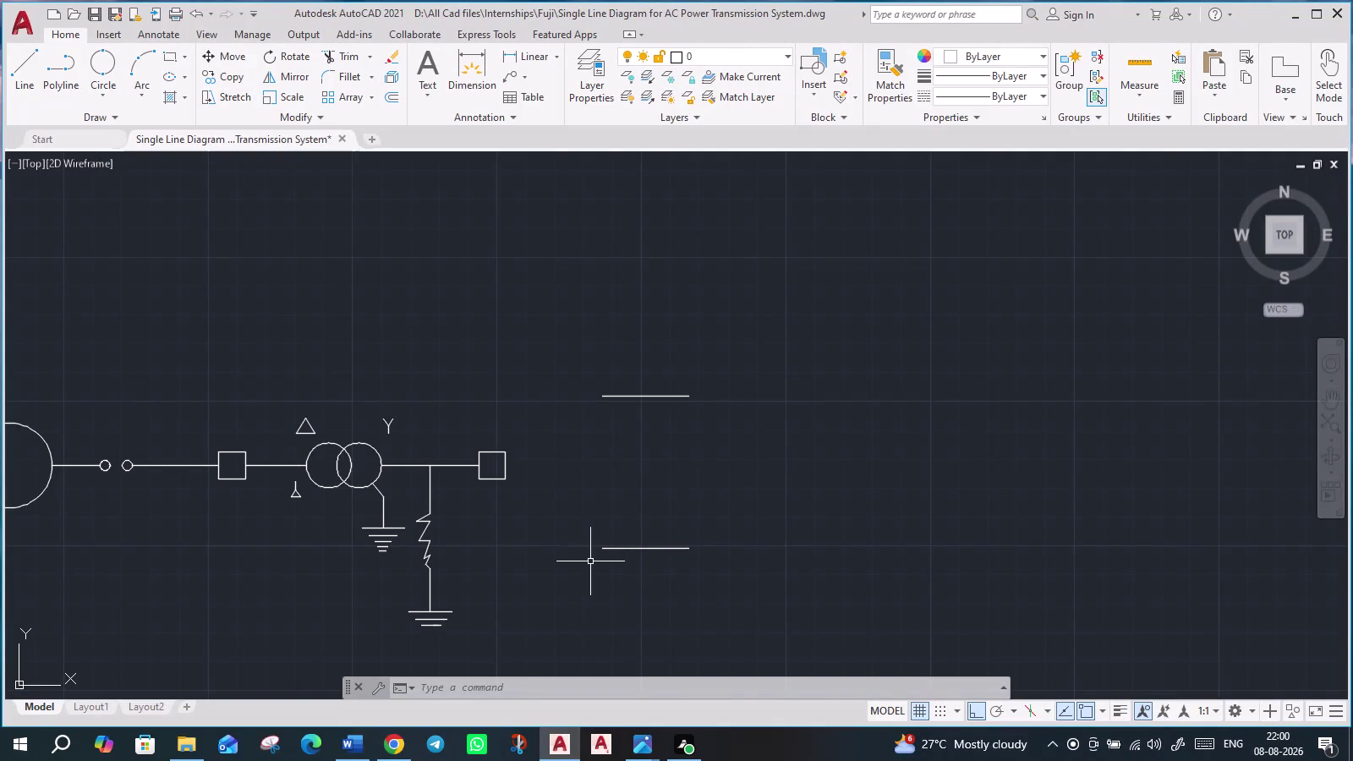
Draw a slanted left side from the bottom line's left end to the top line, with Ortho off.
key(l)
key(Return)
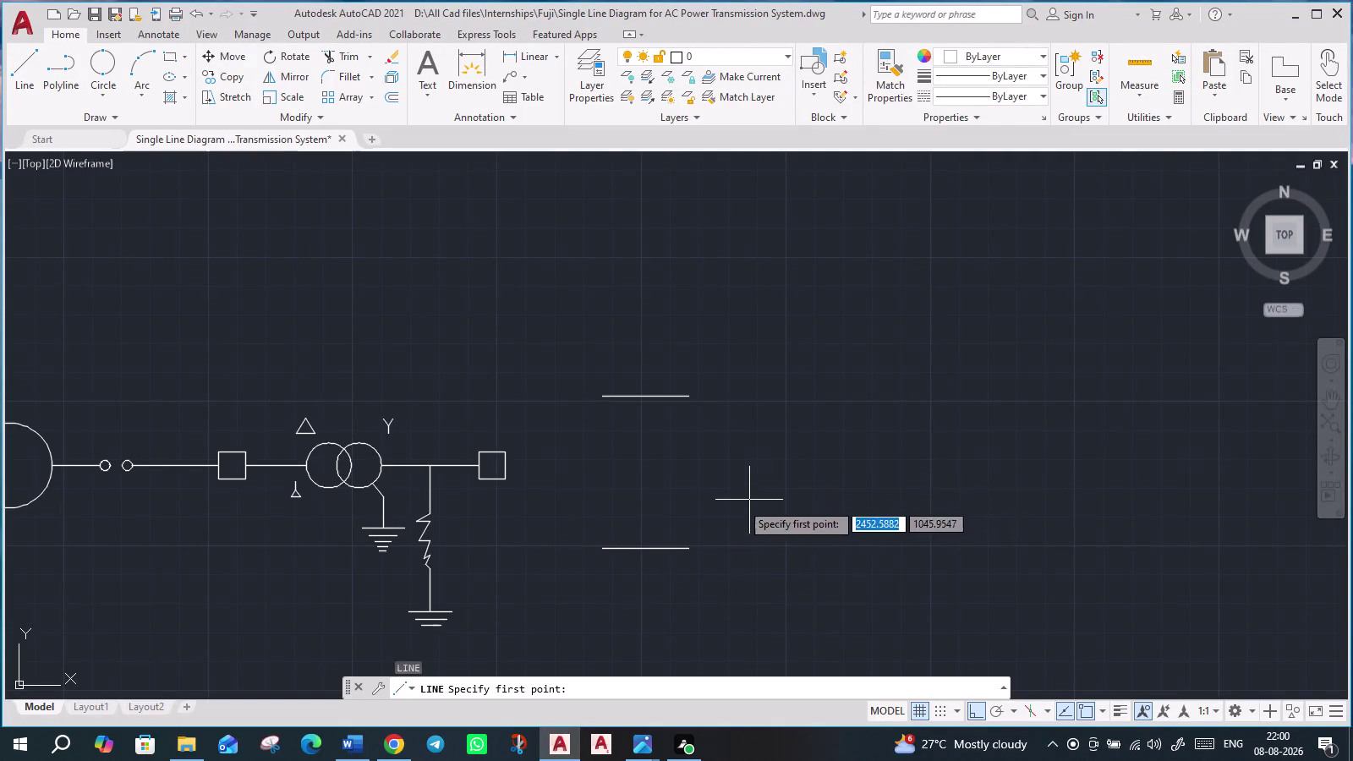
click(601, 544)
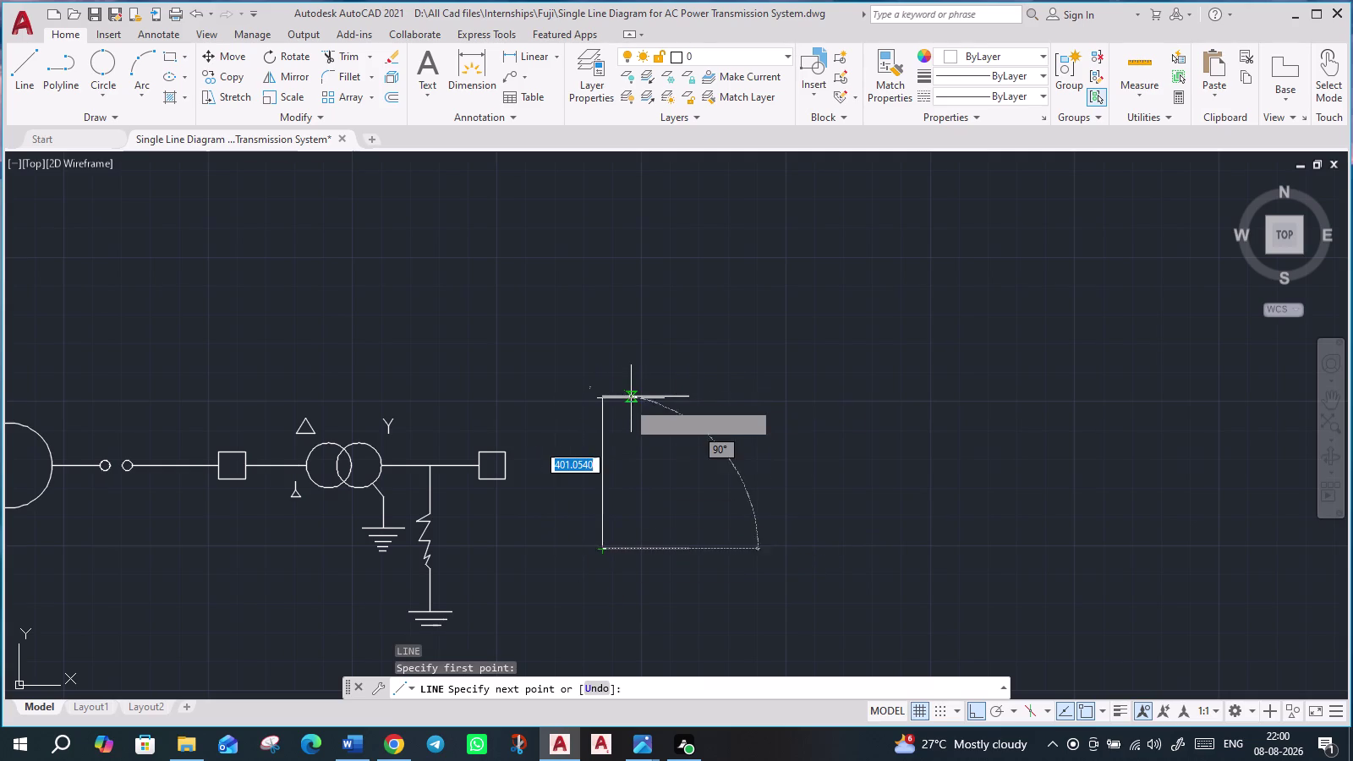
key(F8)
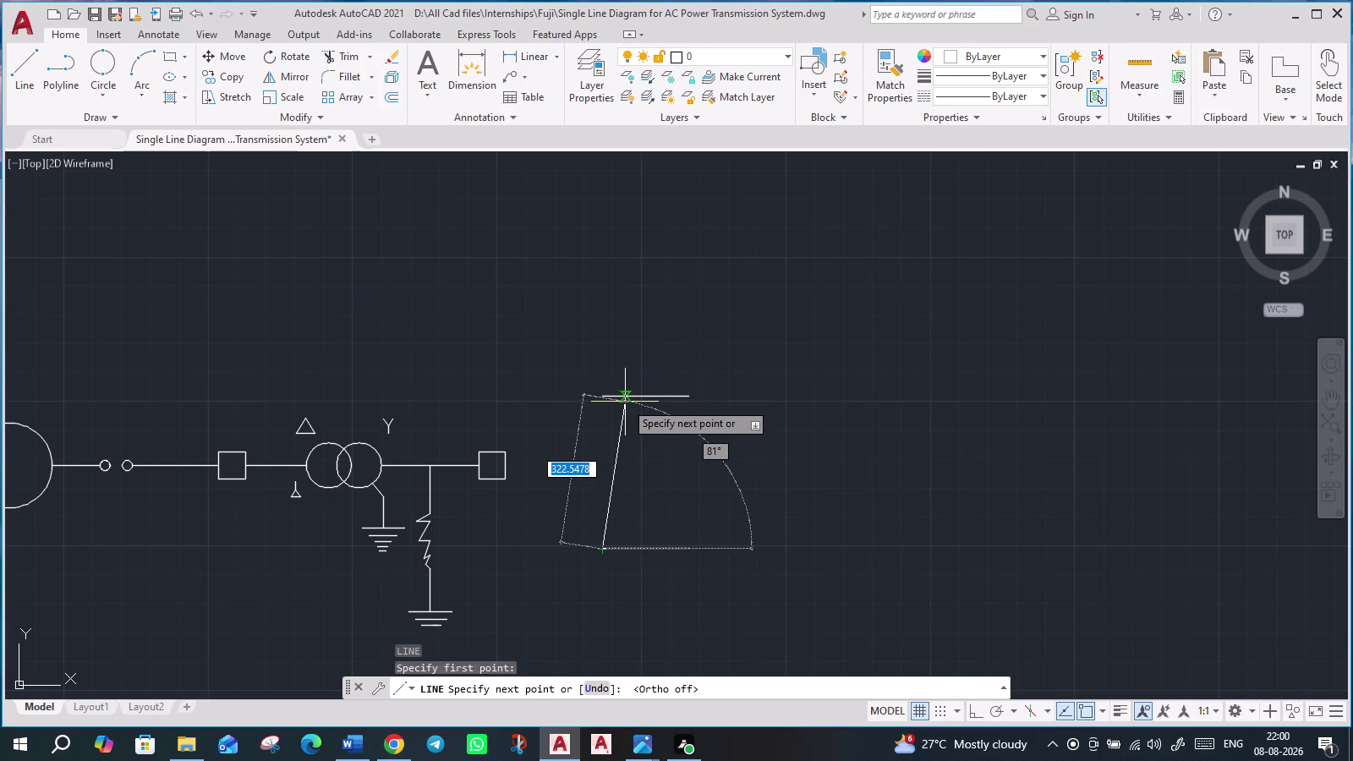
scroll(up, 3)
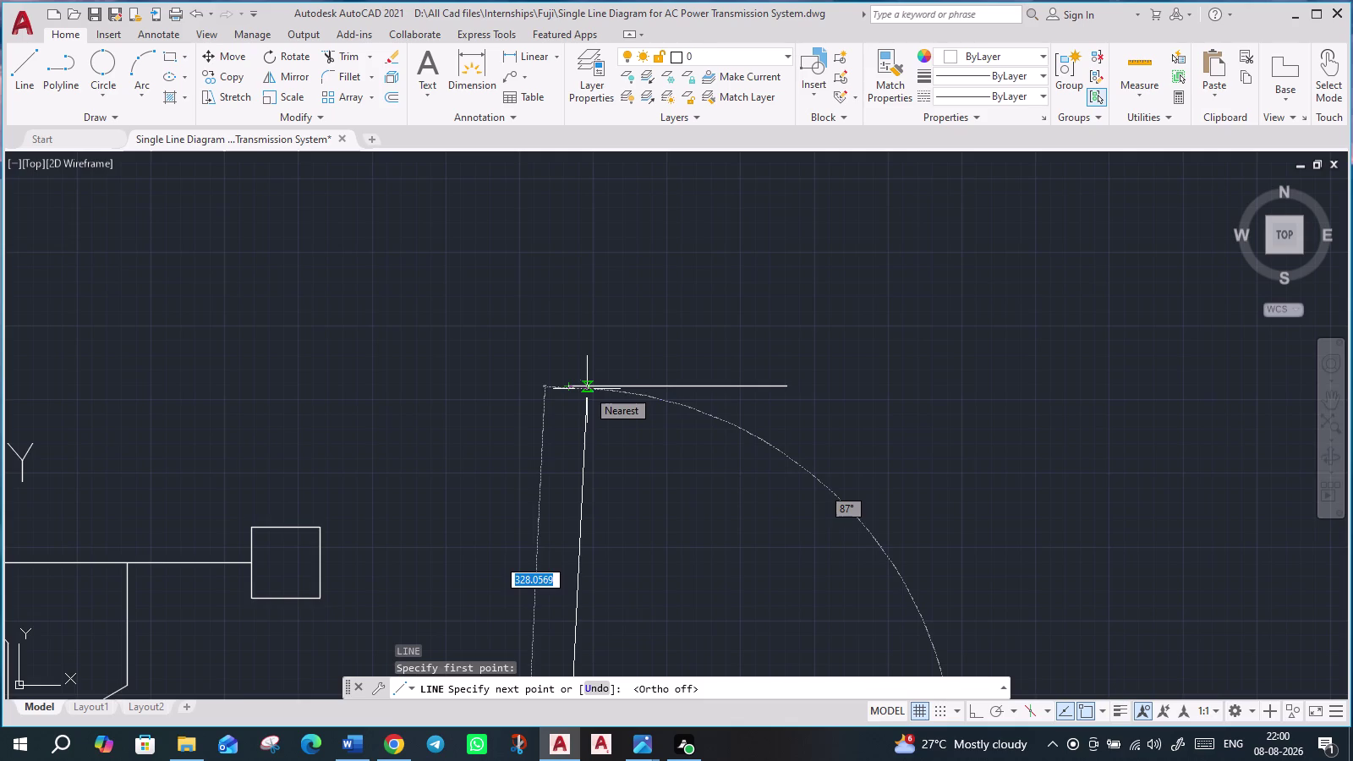
scroll(up, 3)
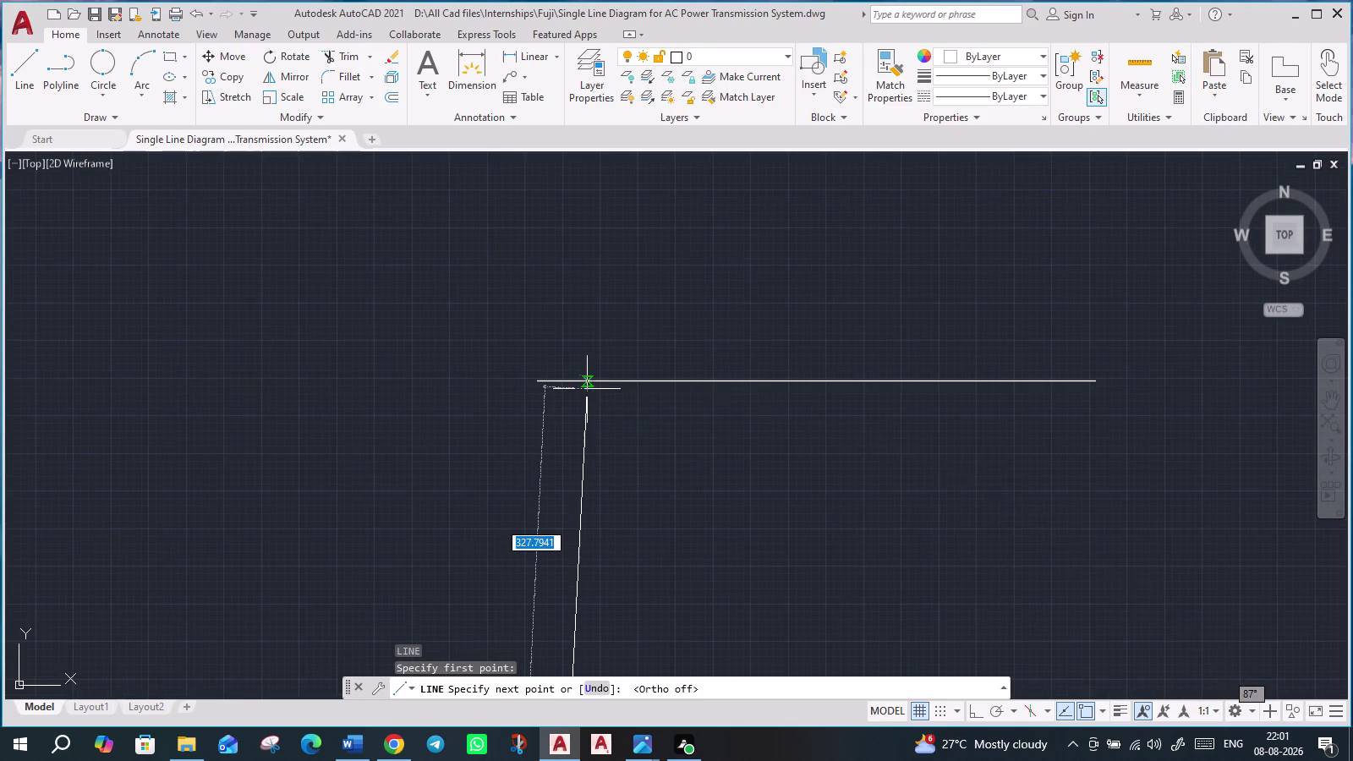
click(582, 377)
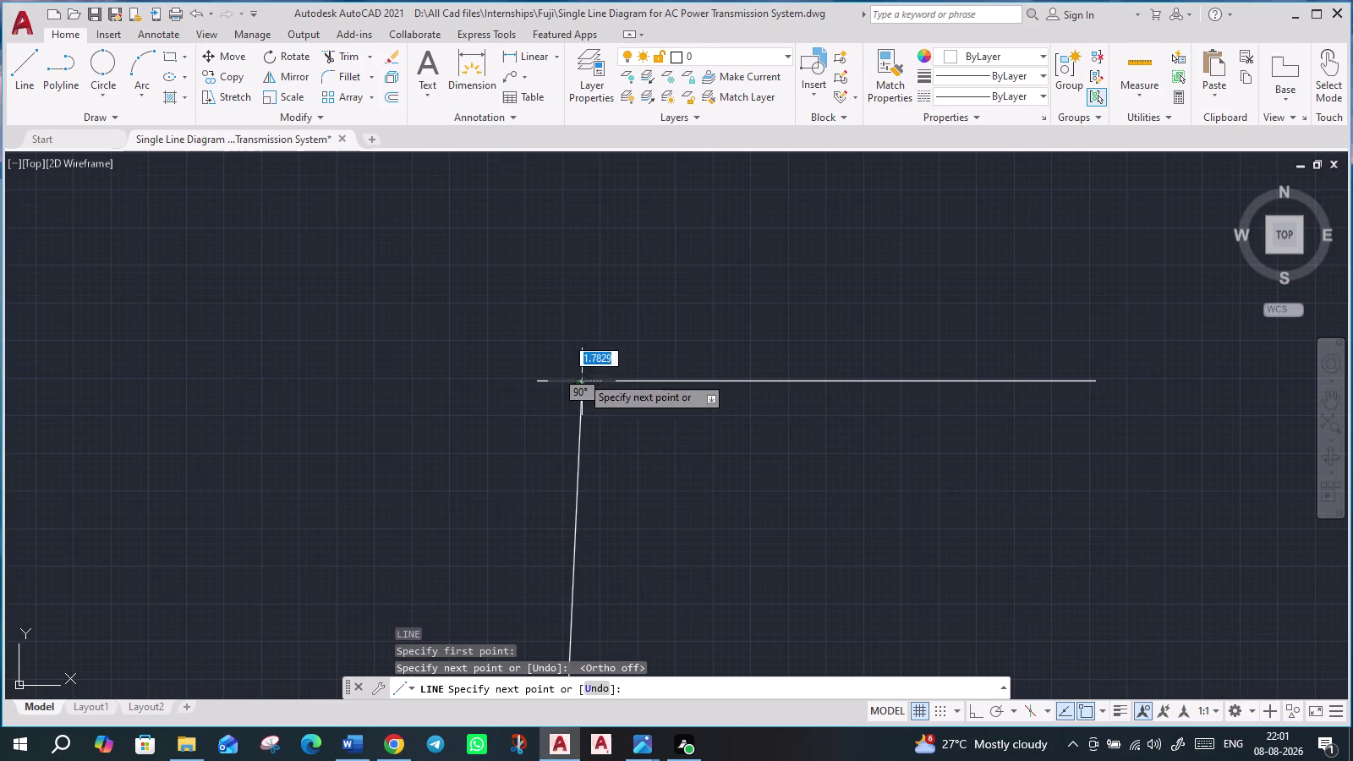
key(Escape)
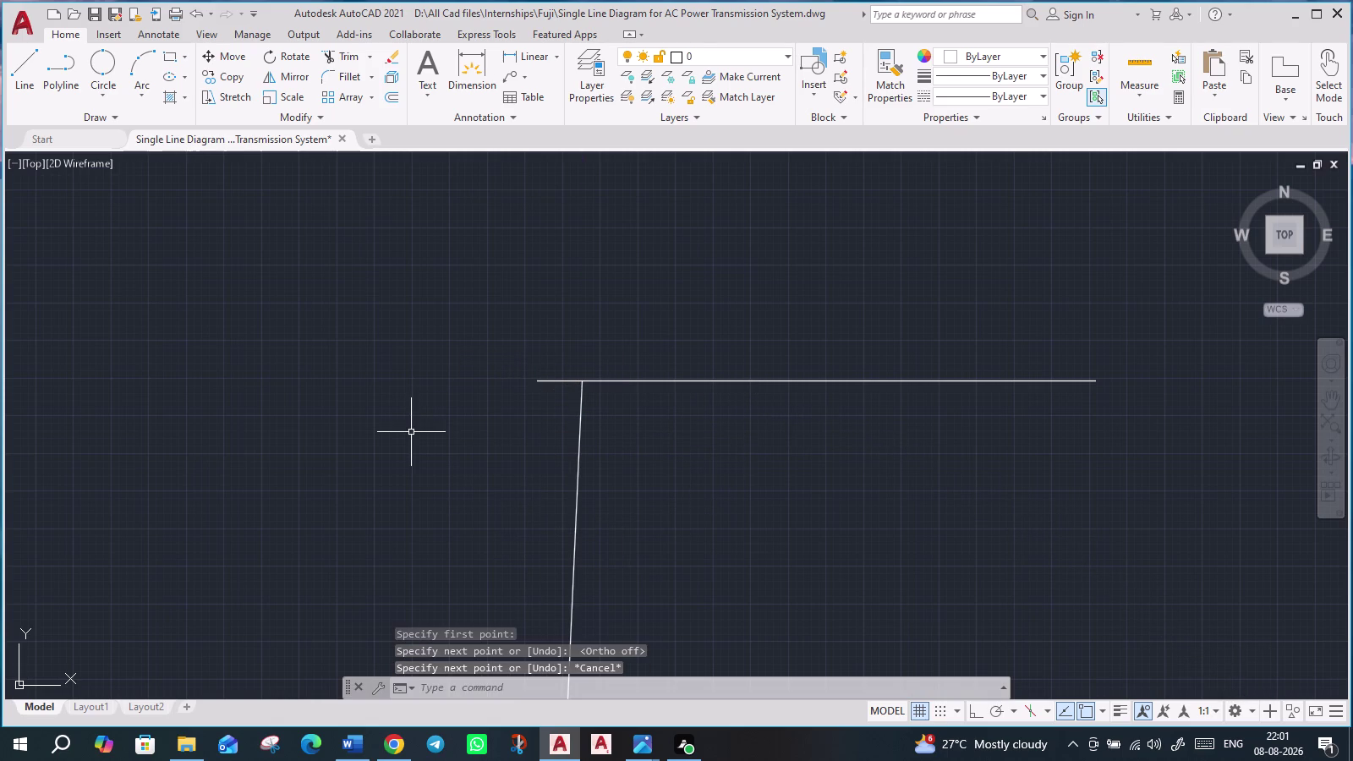
scroll(up, 3)
scroll(down, 3)
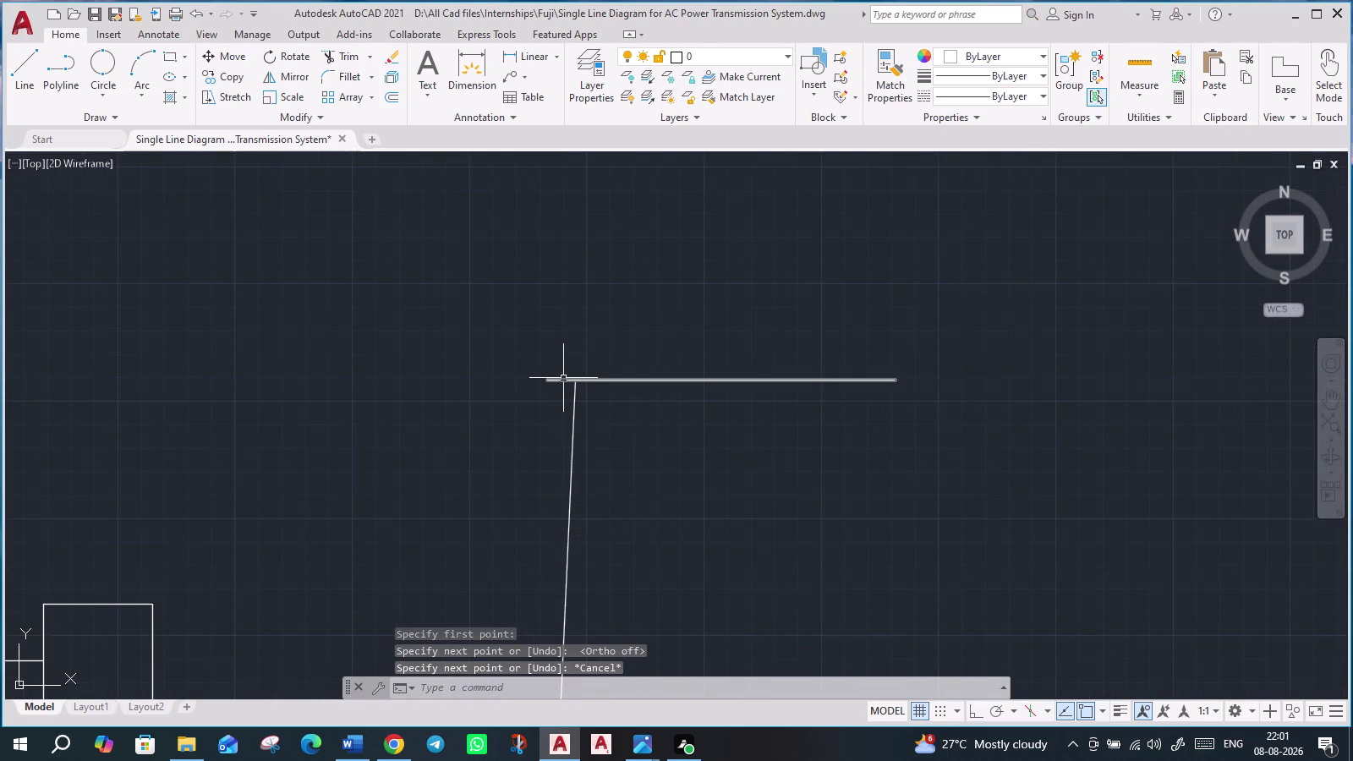
middle_drag(840, 510, 707, 351)
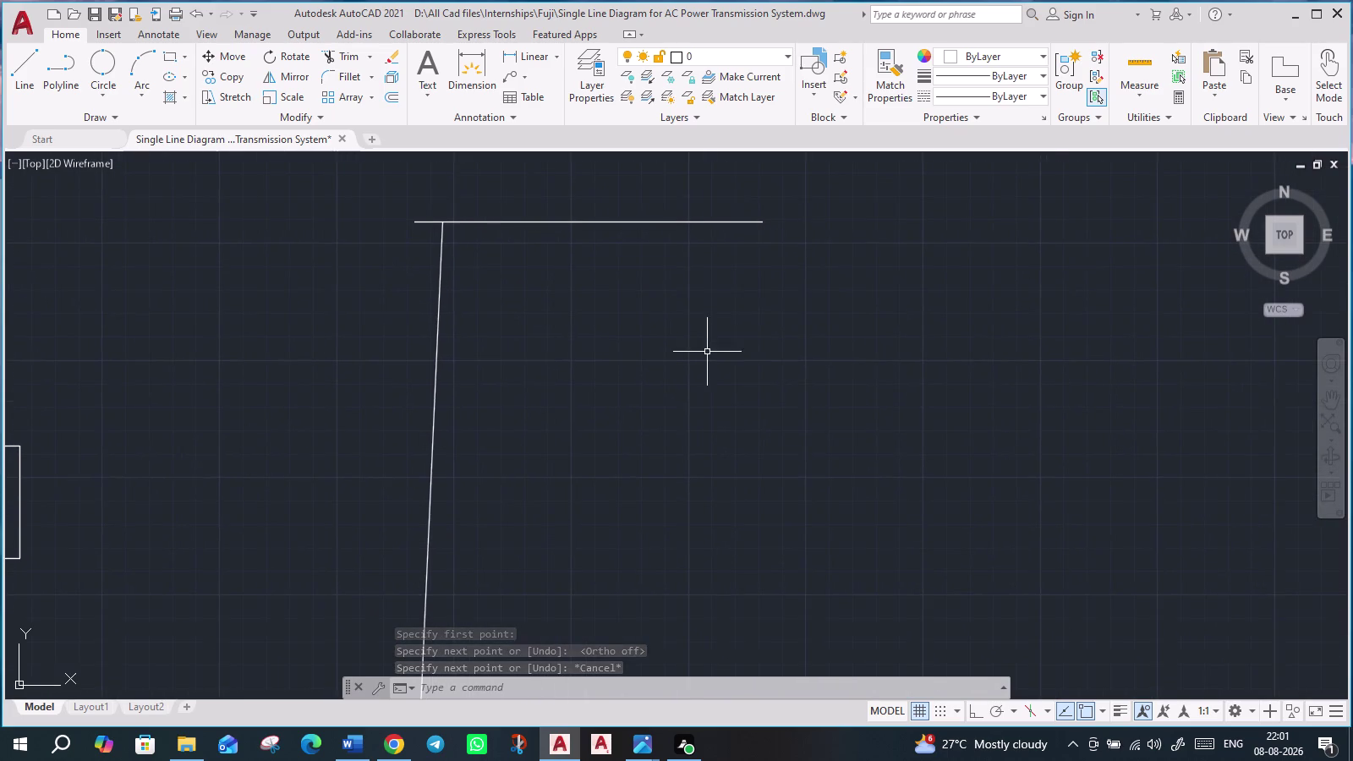
scroll(down, 3)
middle_drag(677, 461, 677, 435)
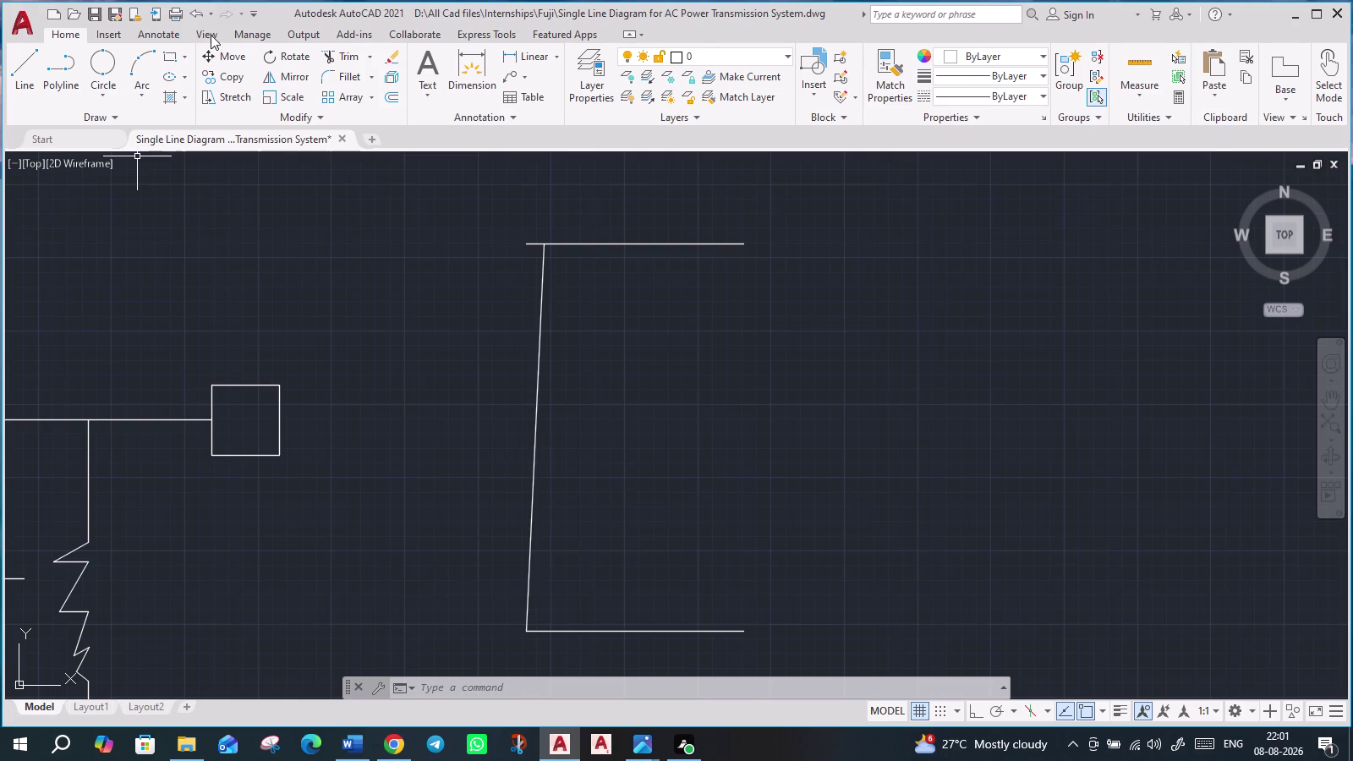
click(283, 75)
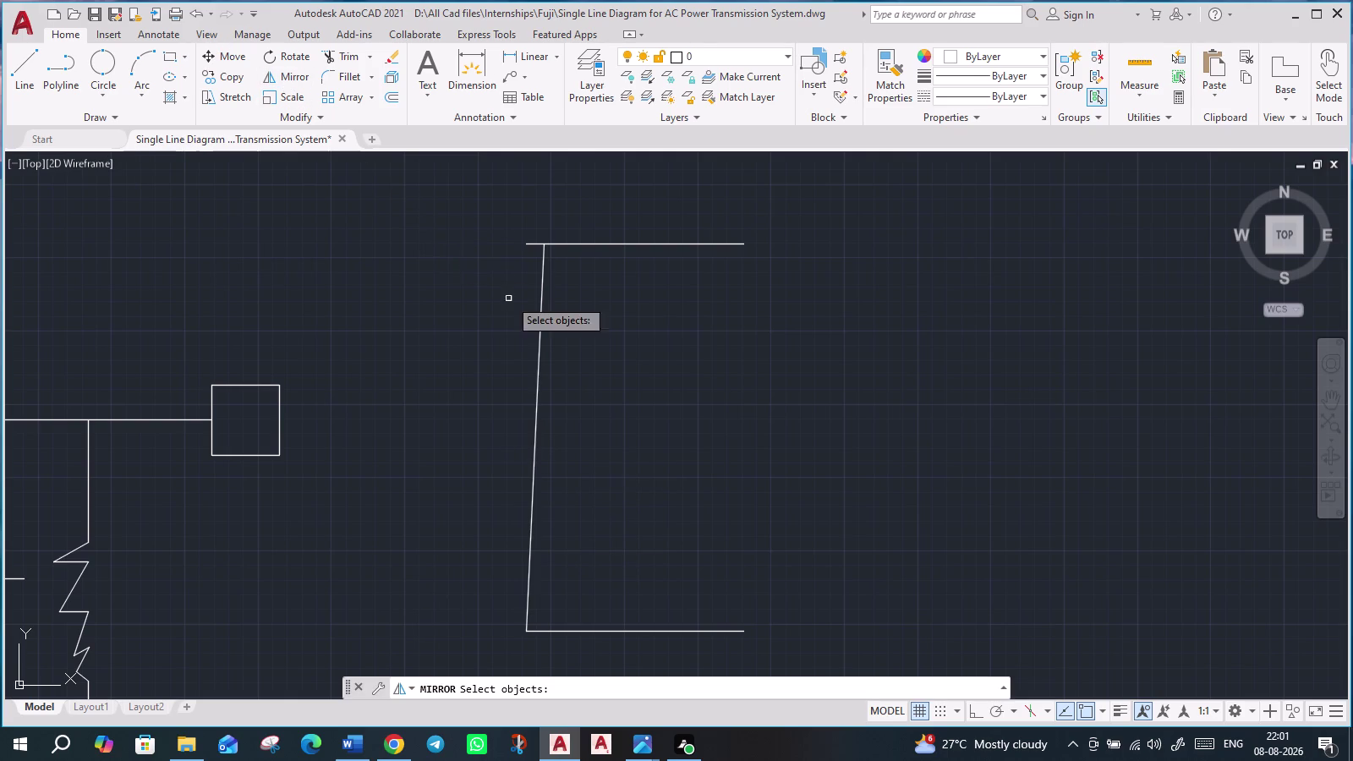
click(539, 326)
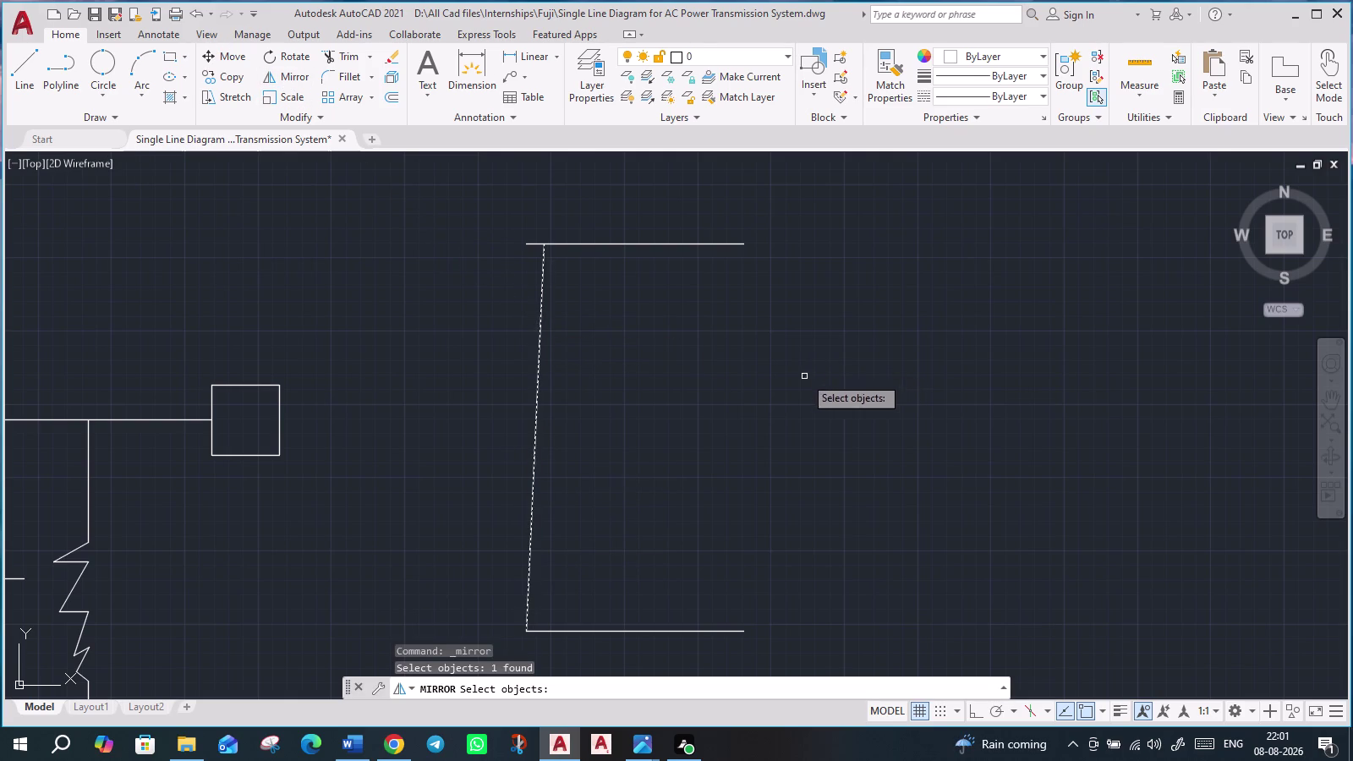
key(Return)
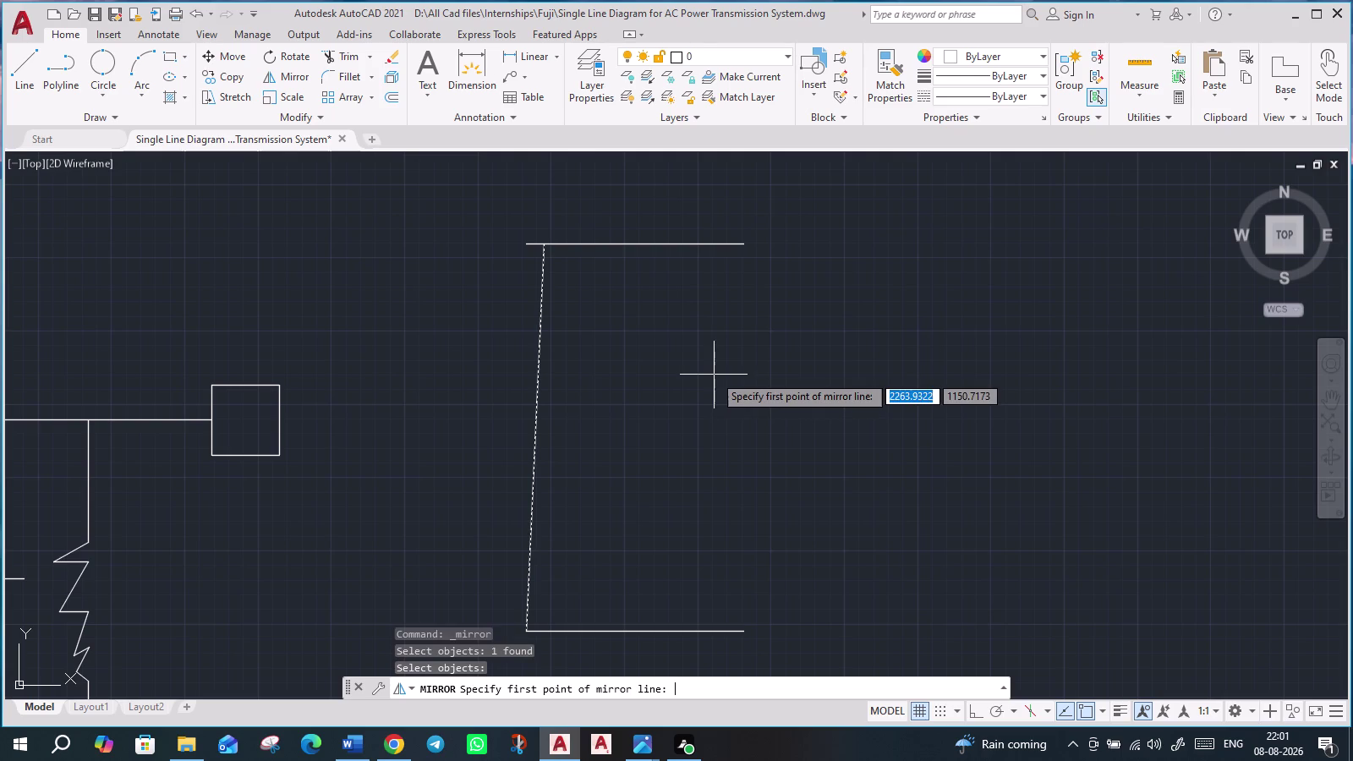
click(720, 246)
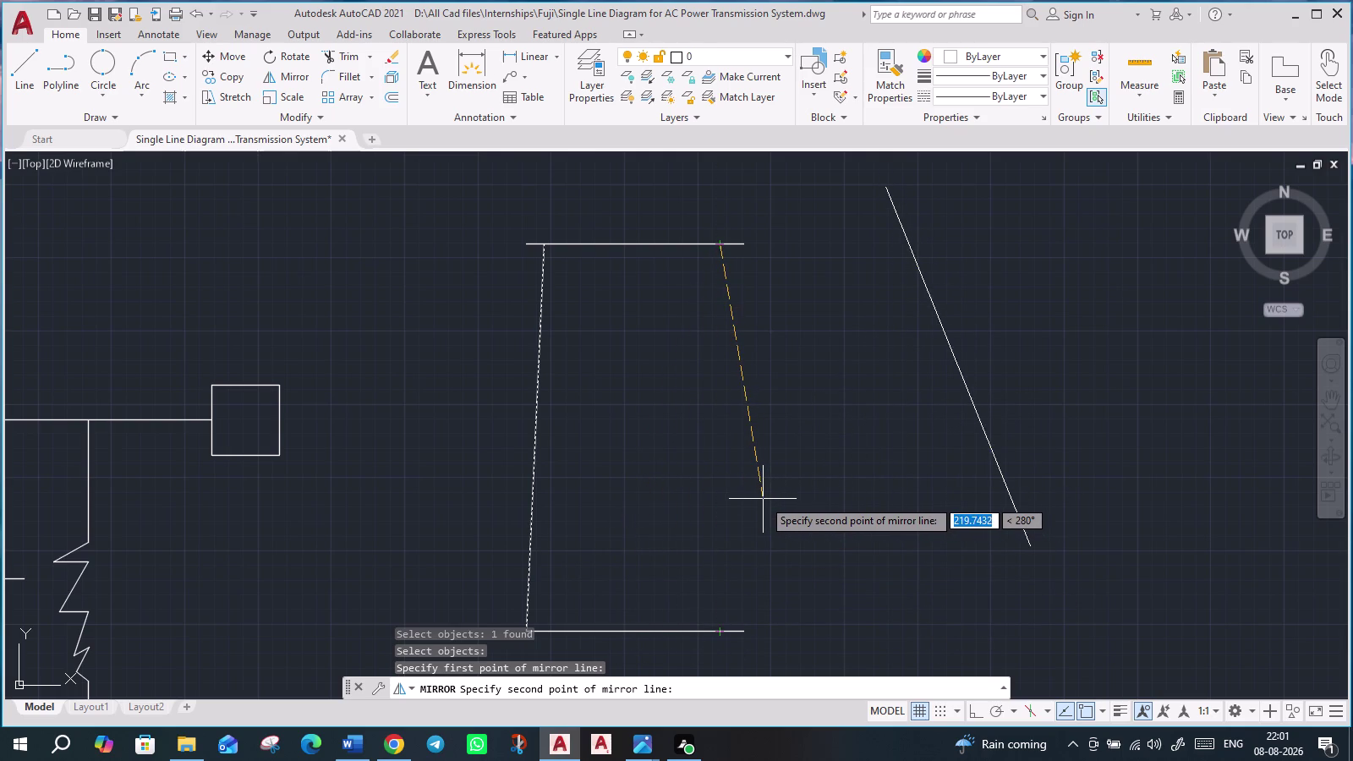
key(Escape)
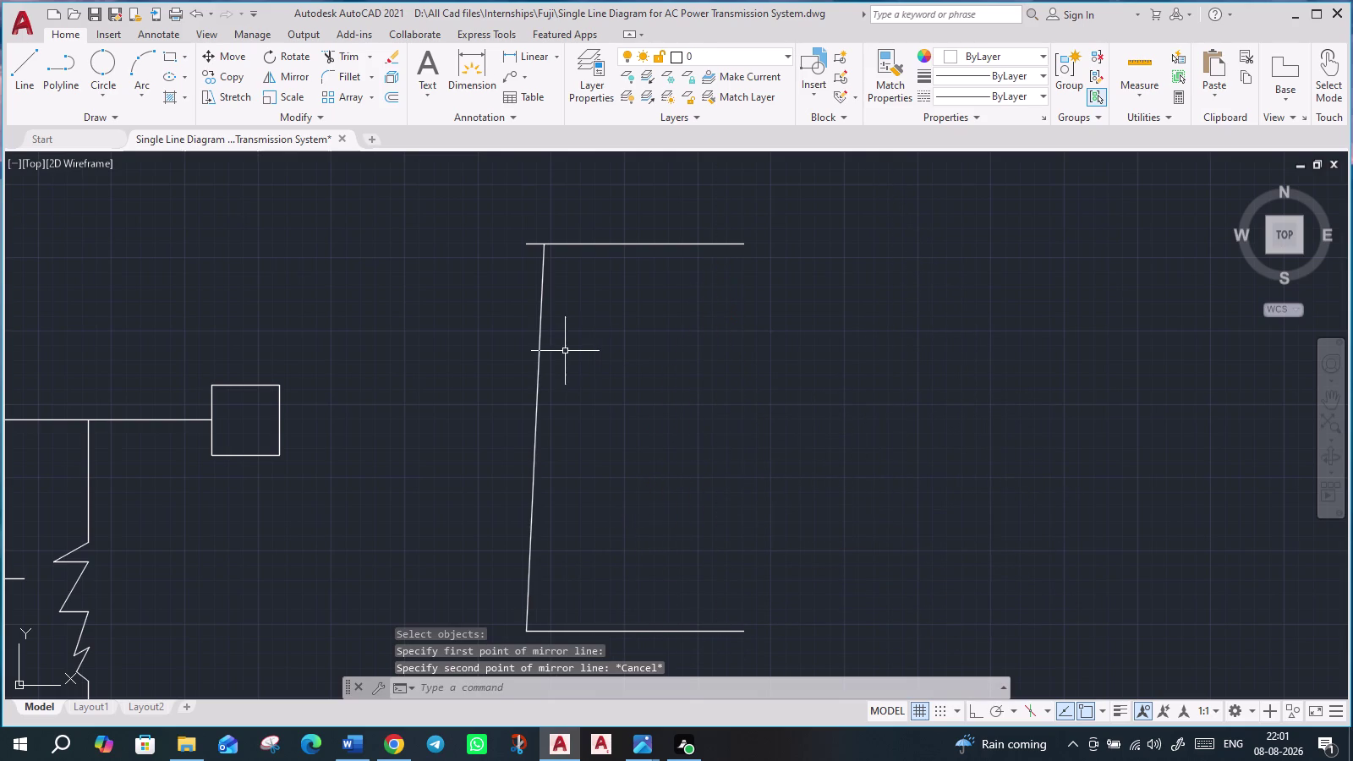
click(538, 355)
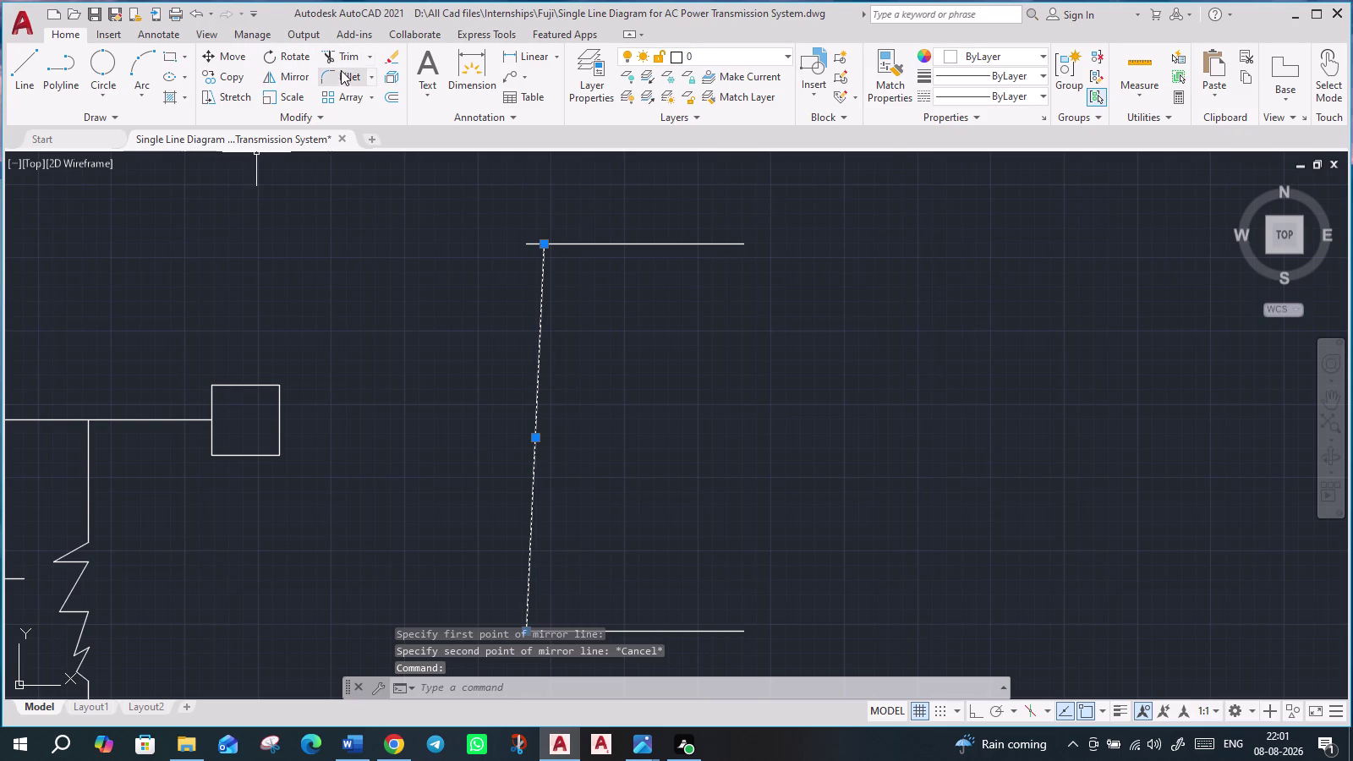
click(283, 80)
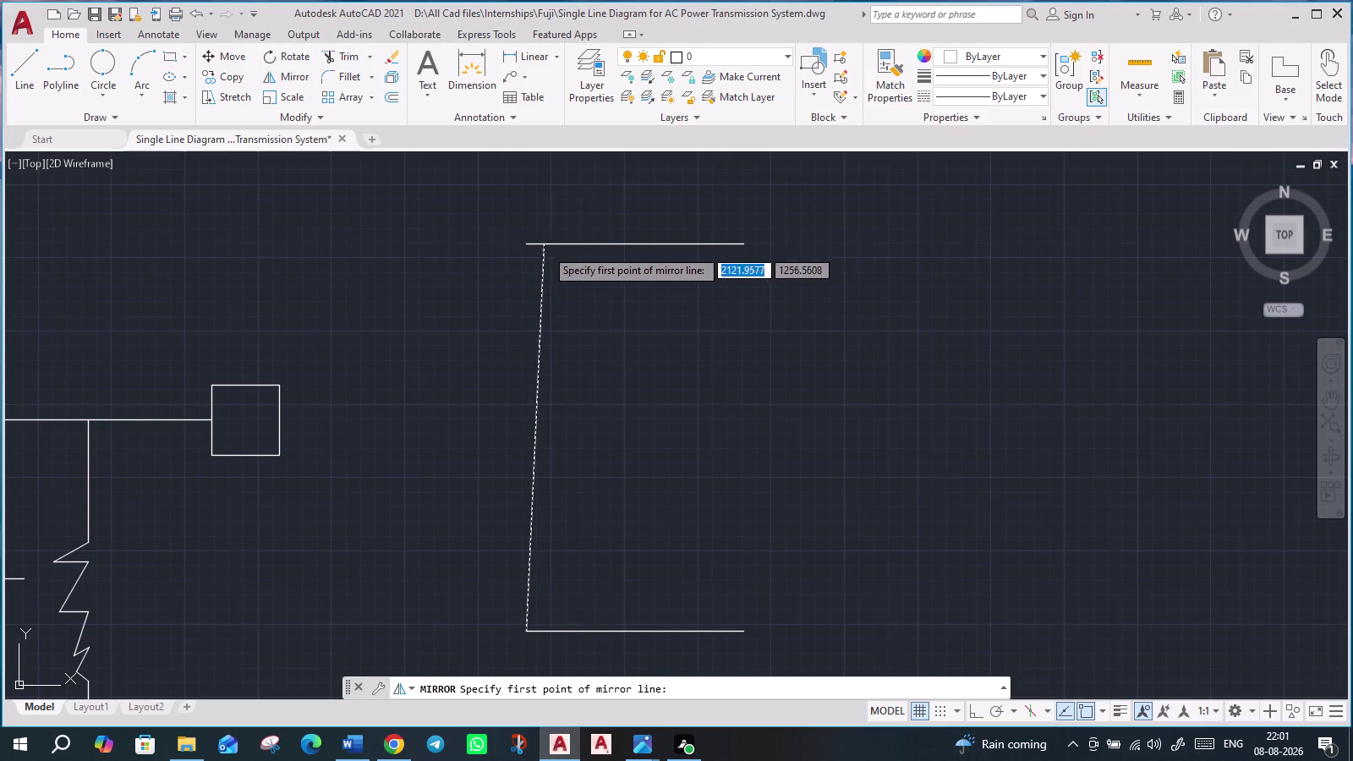
click(543, 246)
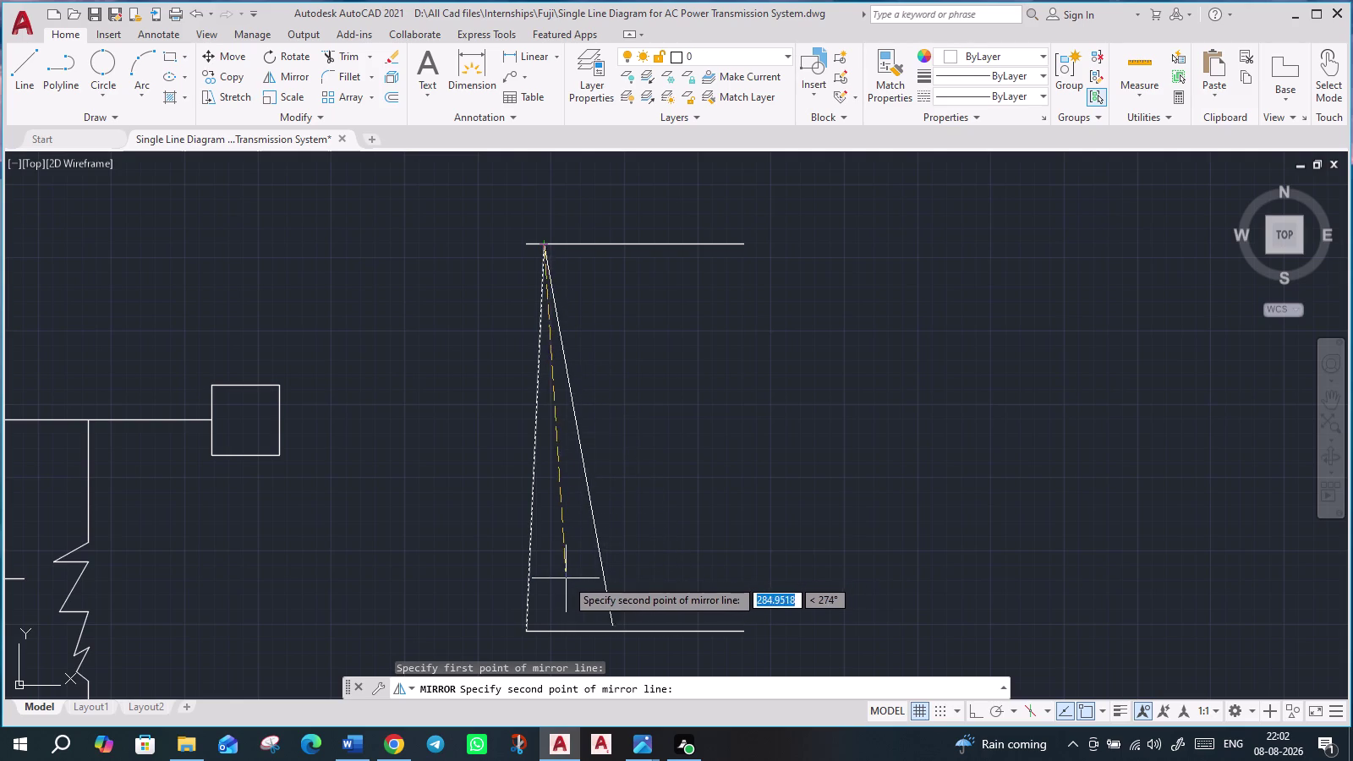
key(Escape)
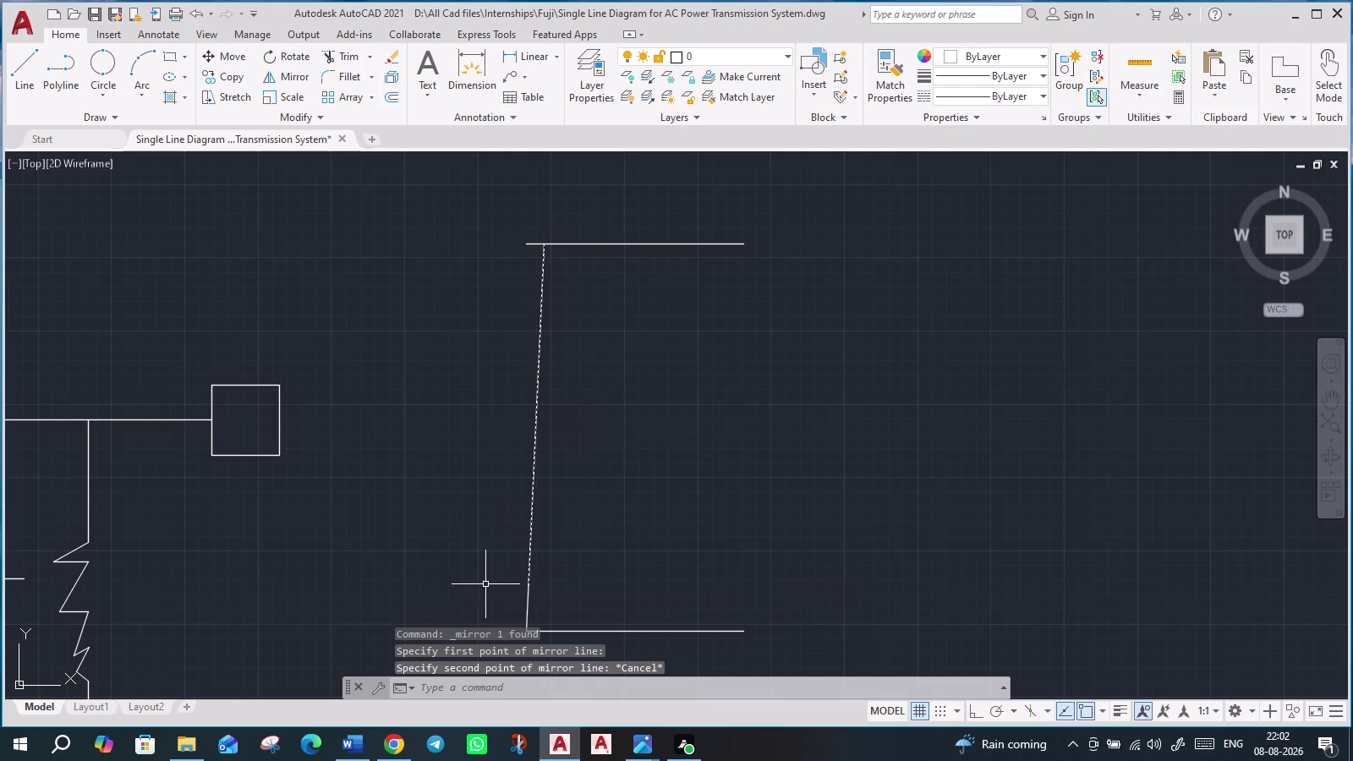
key(l)
key(Return)
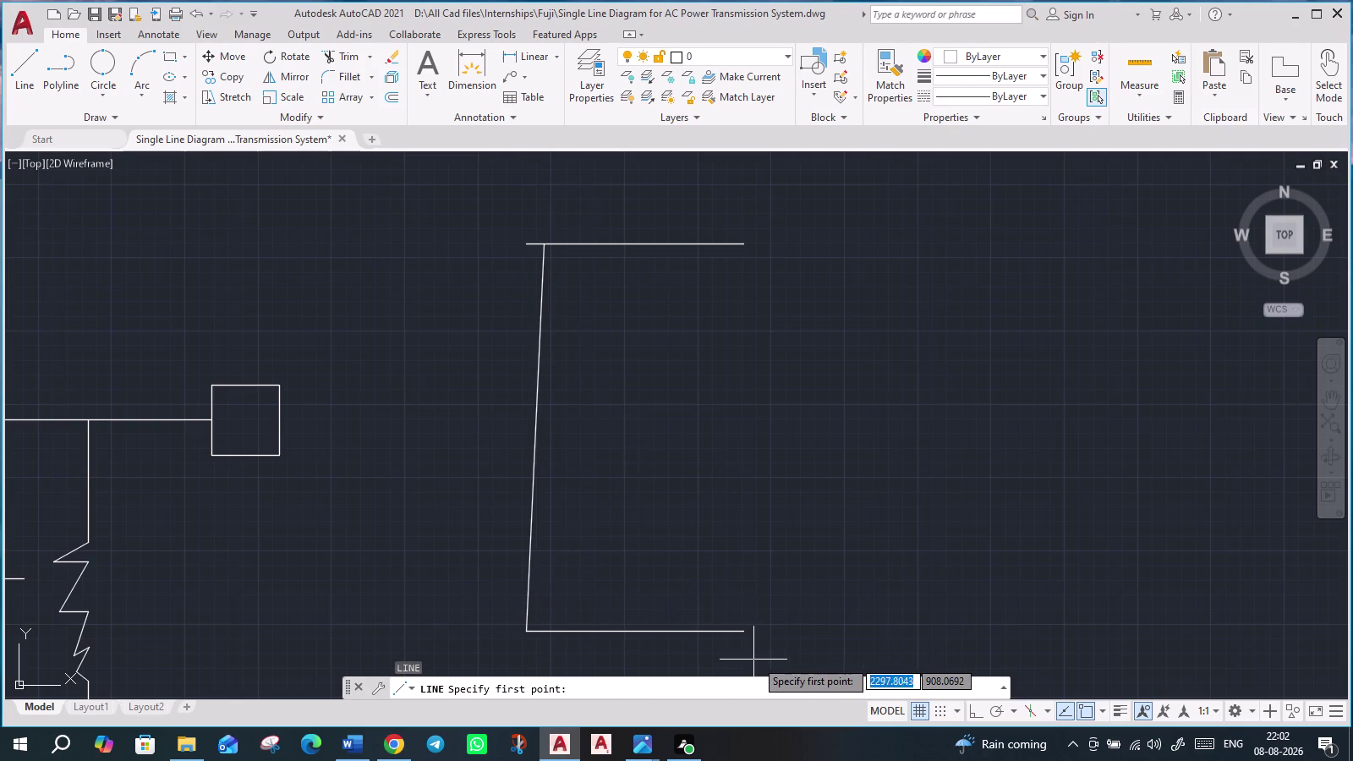
Draw a slanted line from the bottom line's right end up to the top line.
click(742, 633)
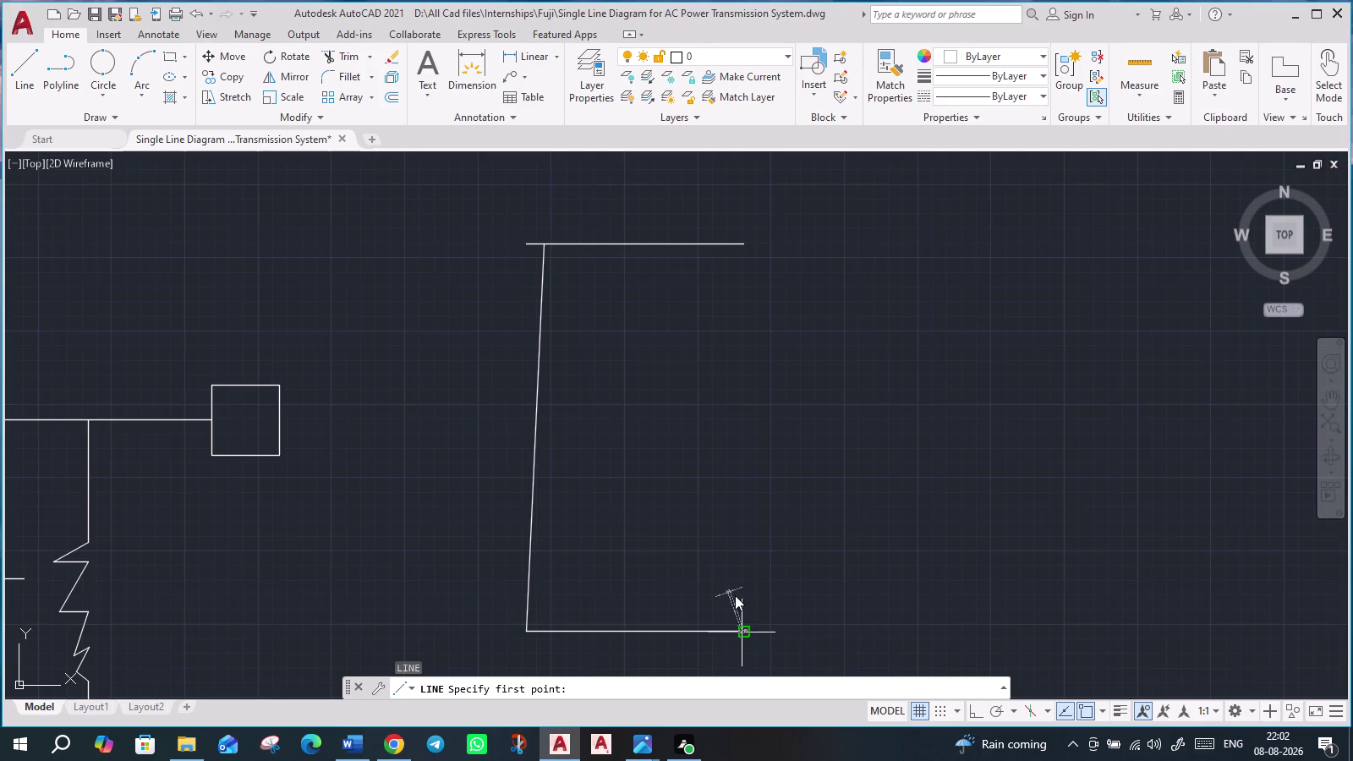
right_drag(699, 406, 687, 416)
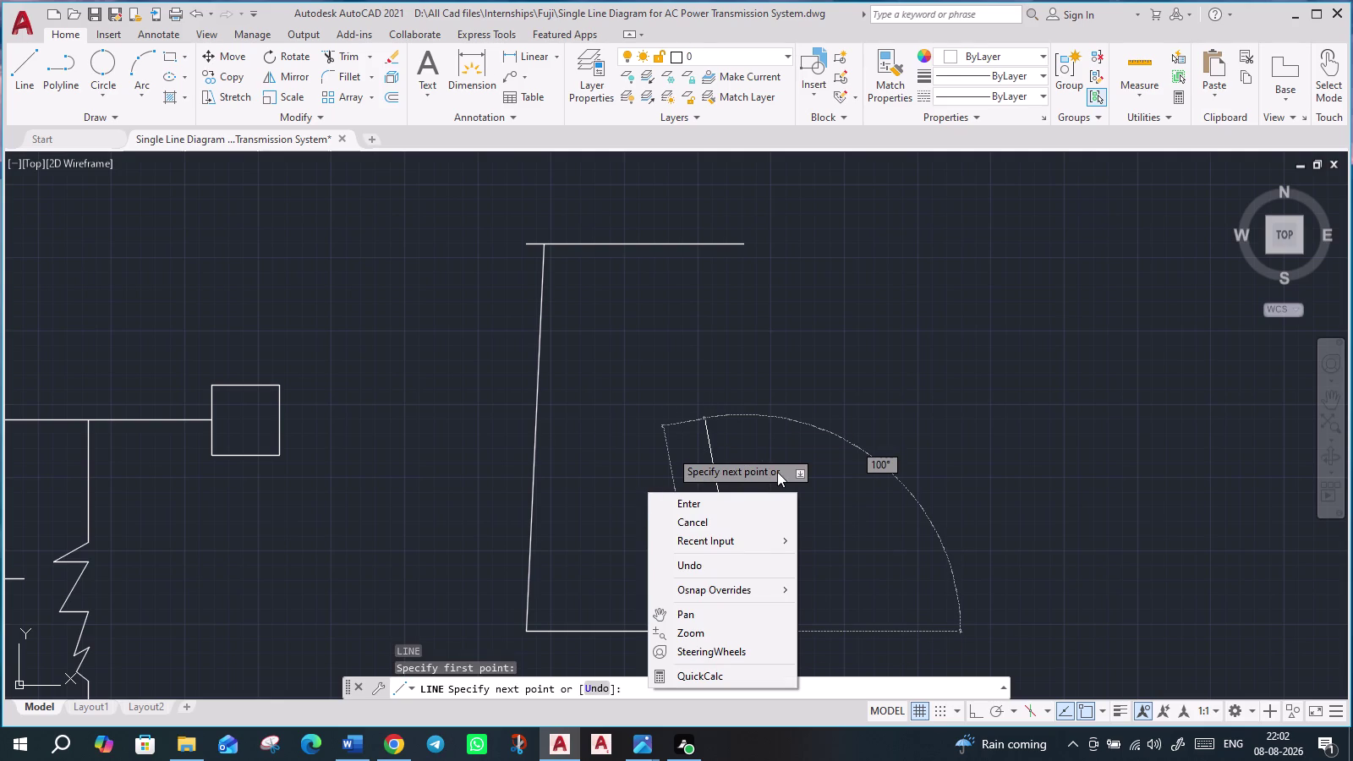
key(Escape)
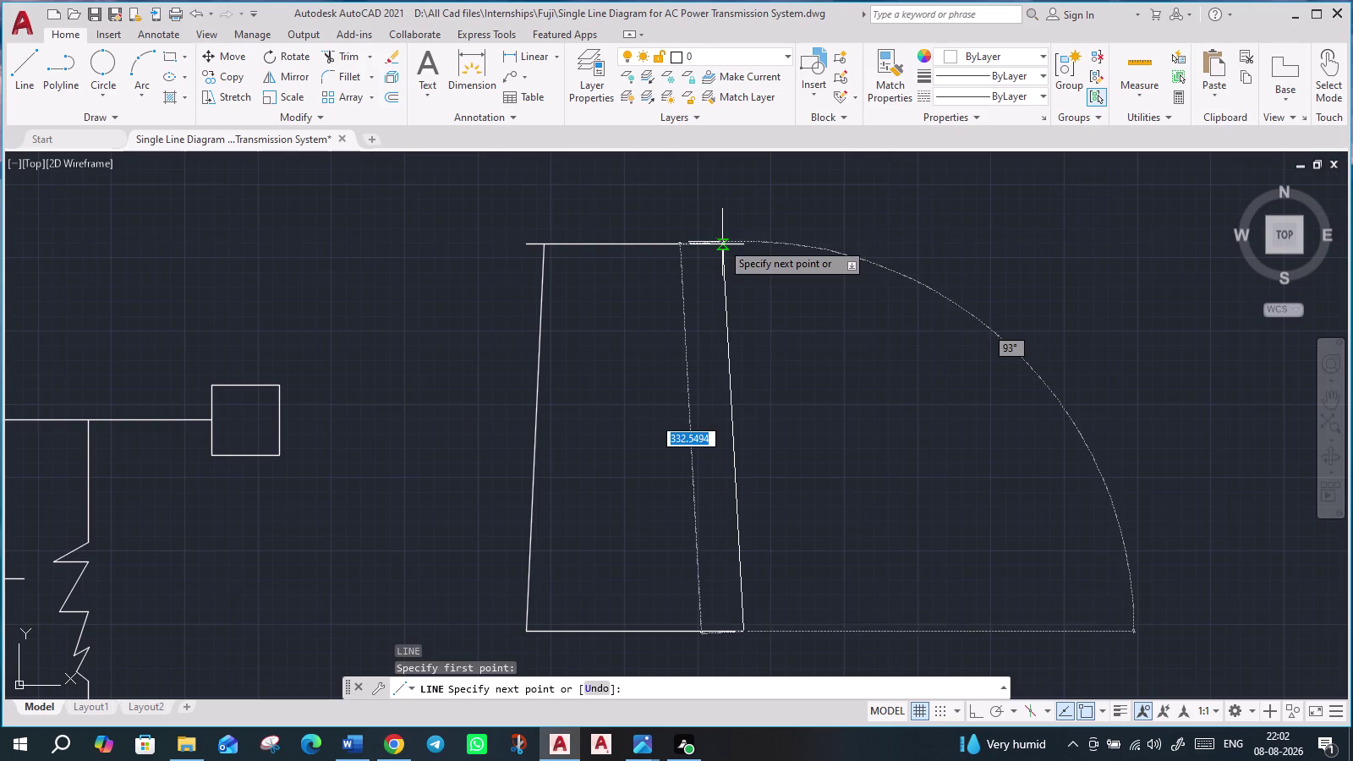
click(721, 242)
key(Escape)
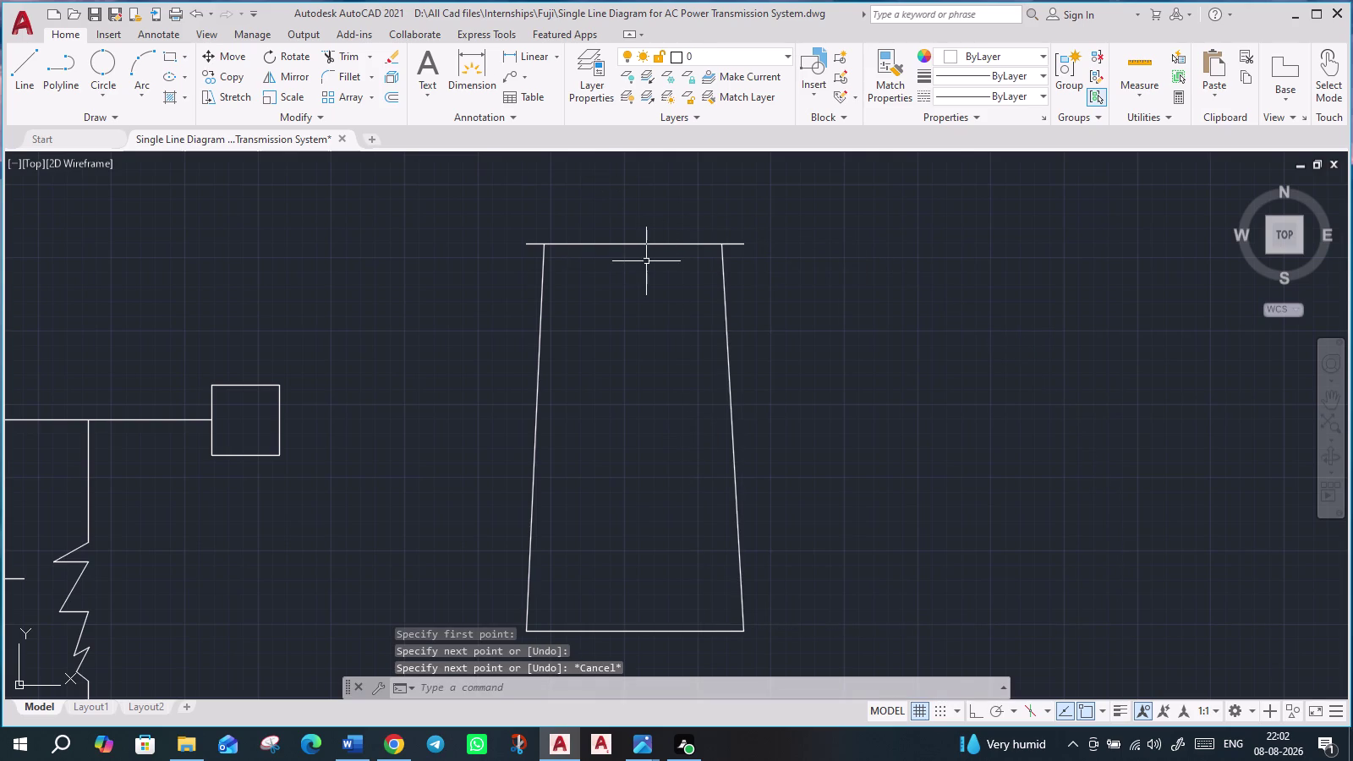
Re-place the right side's top endpoint on the top line and review the finished trapezoid.
scroll(up, 3)
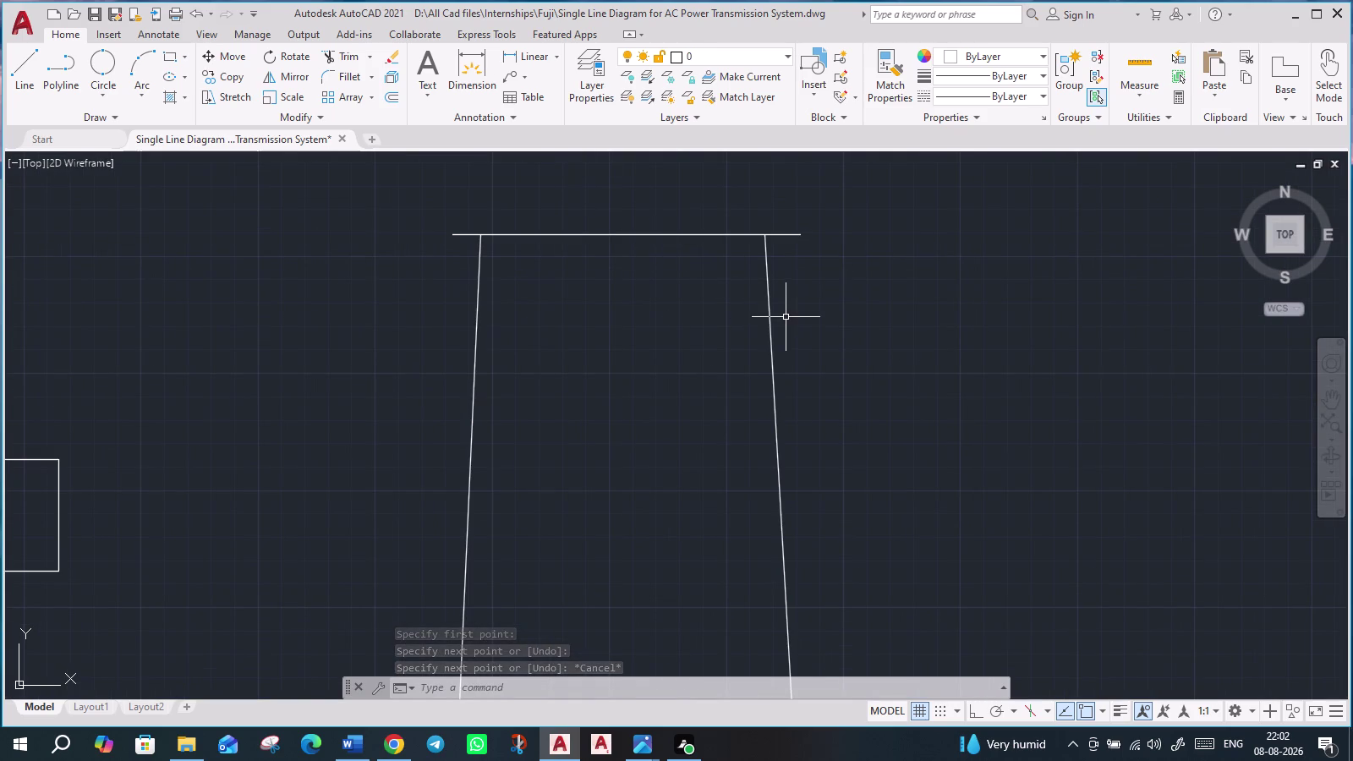
scroll(down, 3)
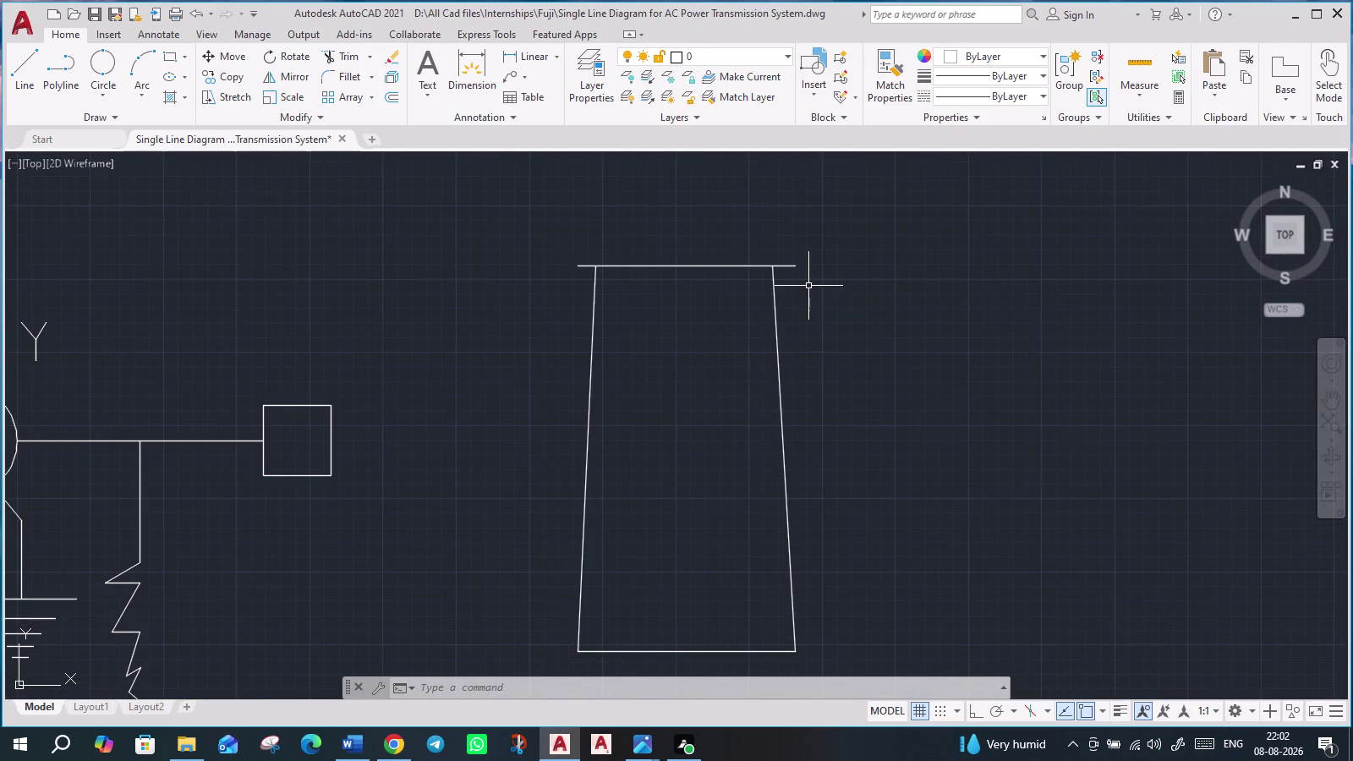
scroll(up, 3)
scroll(down, 3)
middle_drag(799, 284, 791, 321)
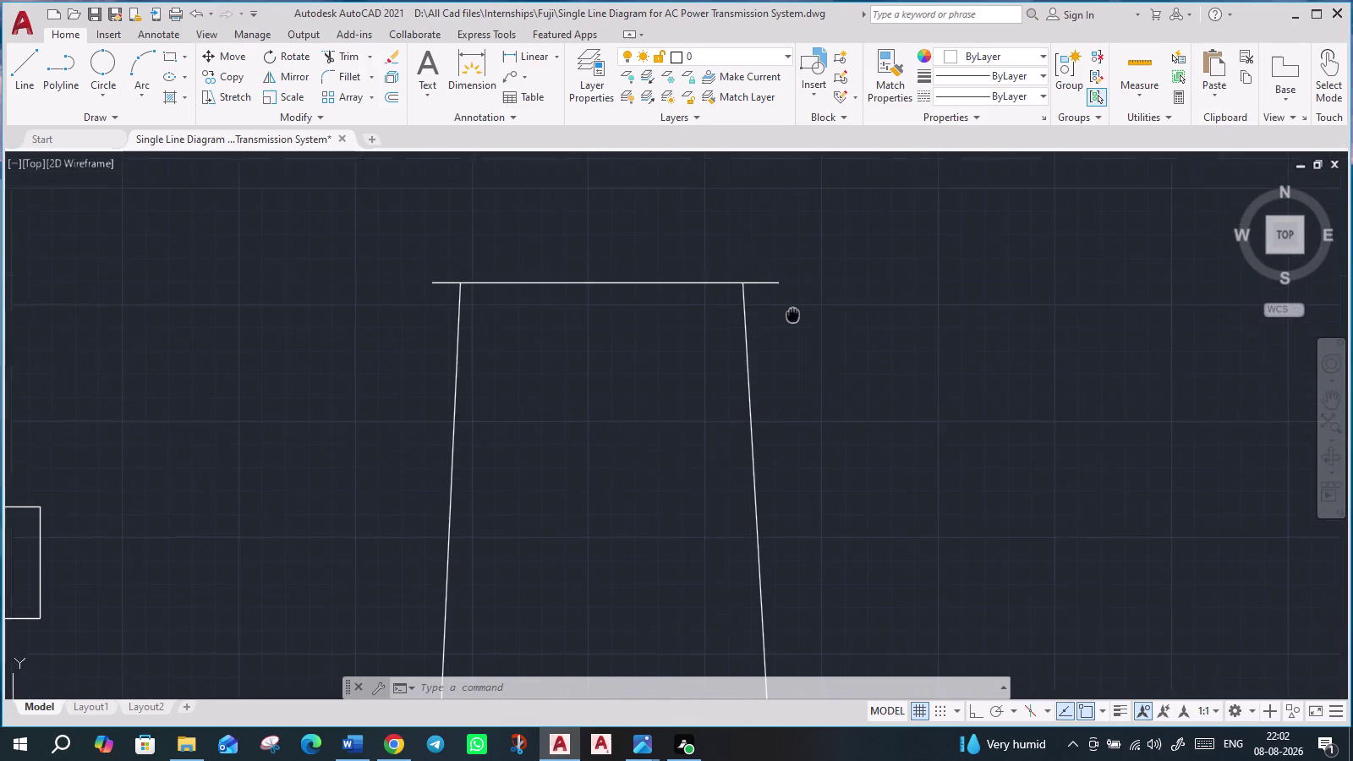
middle_drag(790, 321, 788, 336)
click(740, 336)
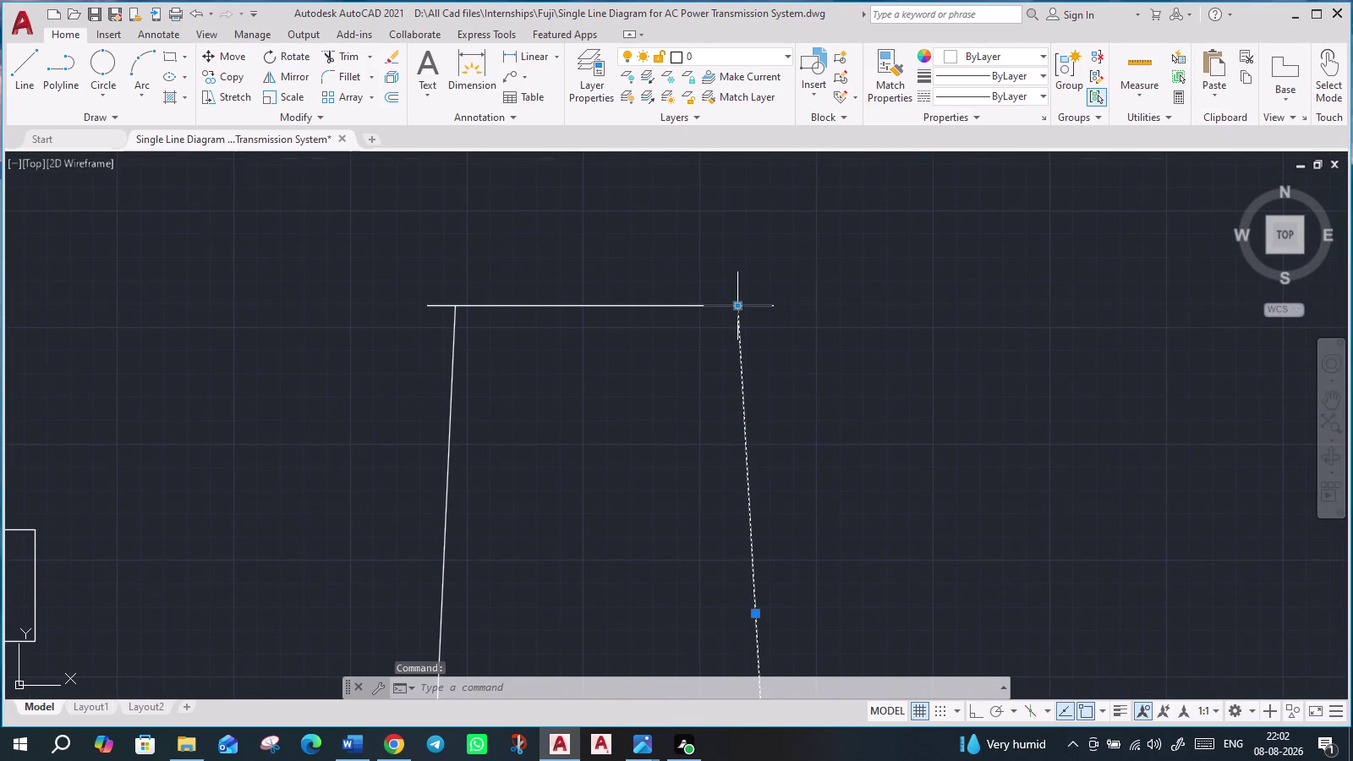
click(739, 309)
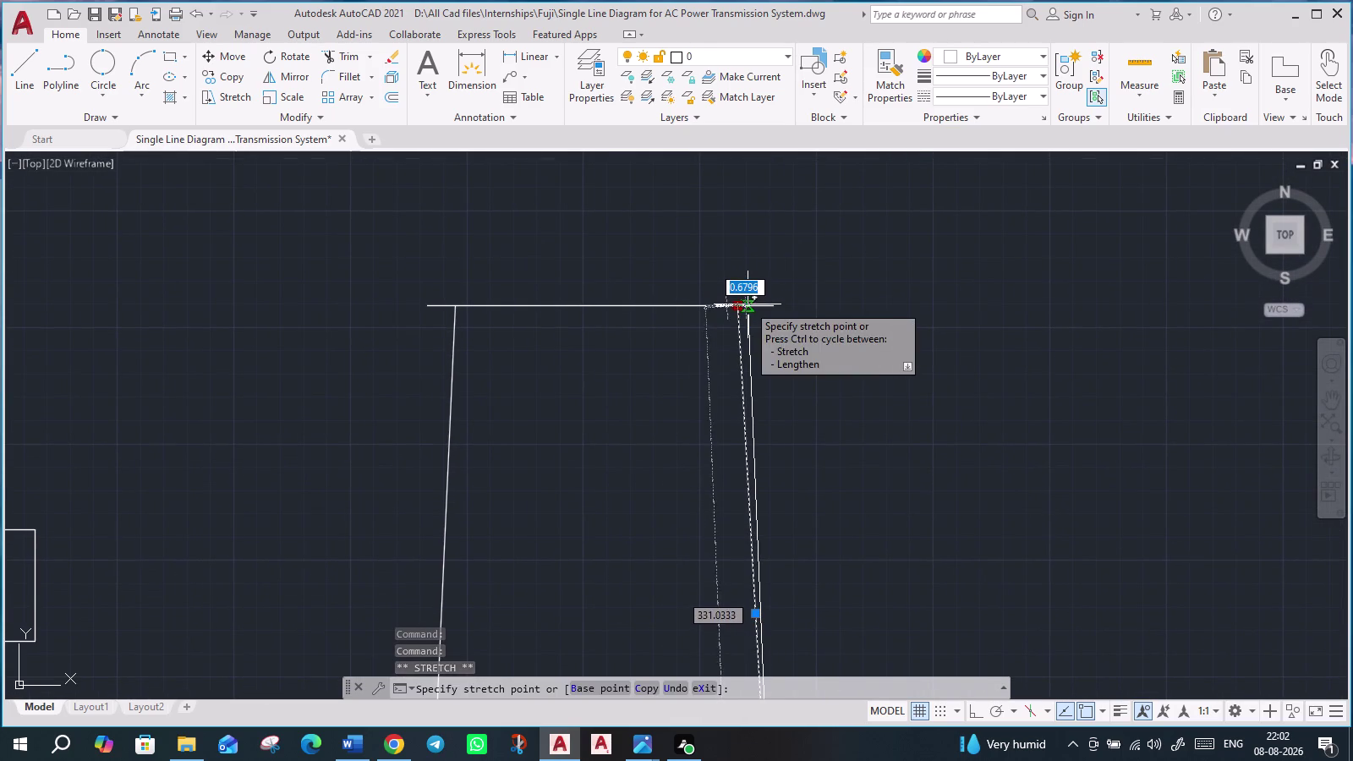
click(748, 305)
key(Escape)
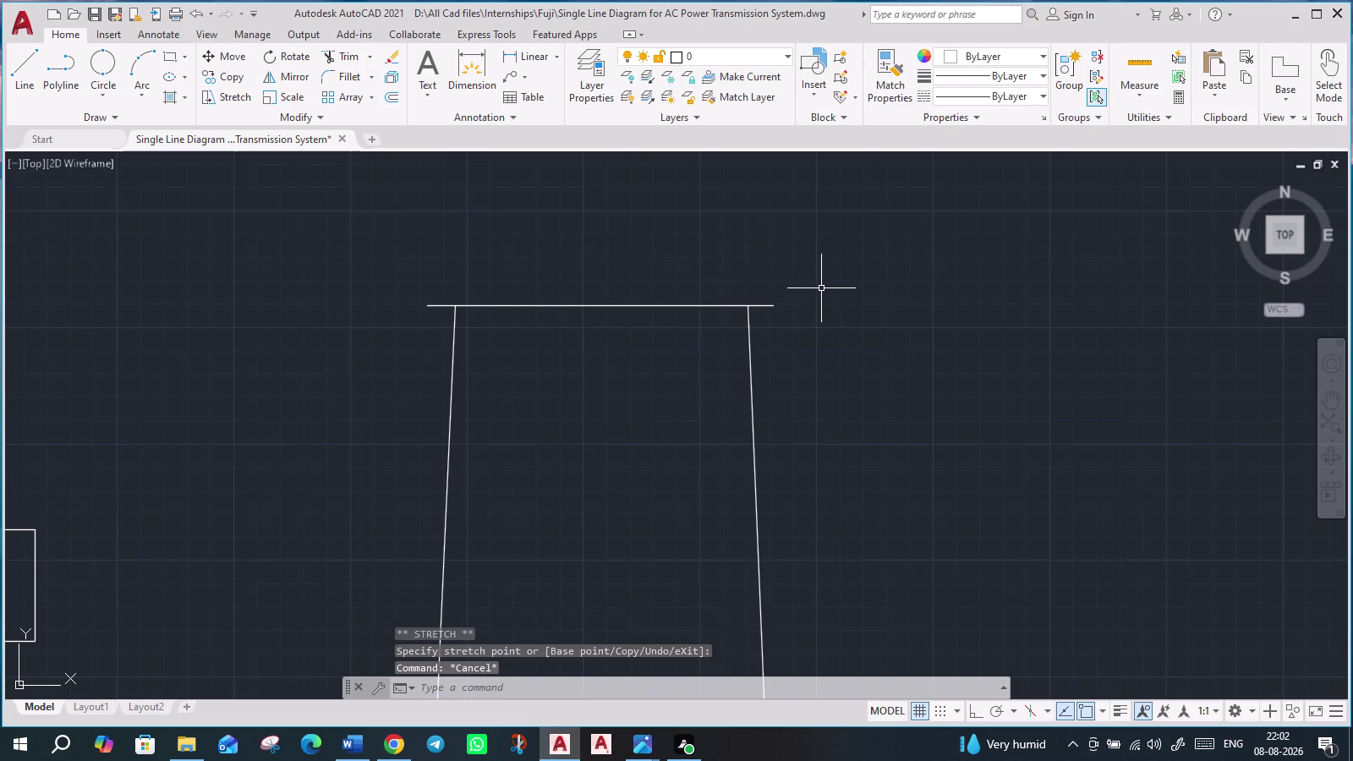
scroll(down, 3)
scroll(up, 3)
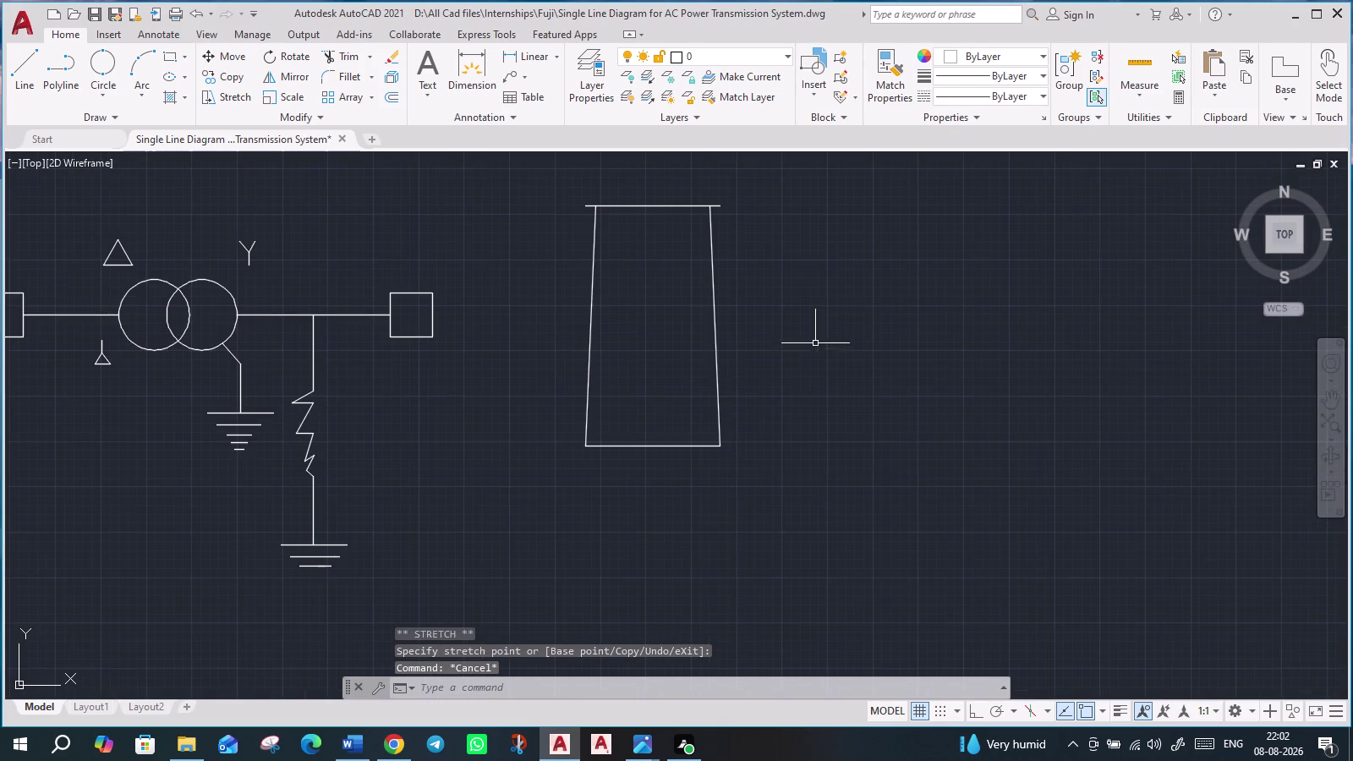
middle_drag(798, 254, 783, 352)
scroll(up, 3)
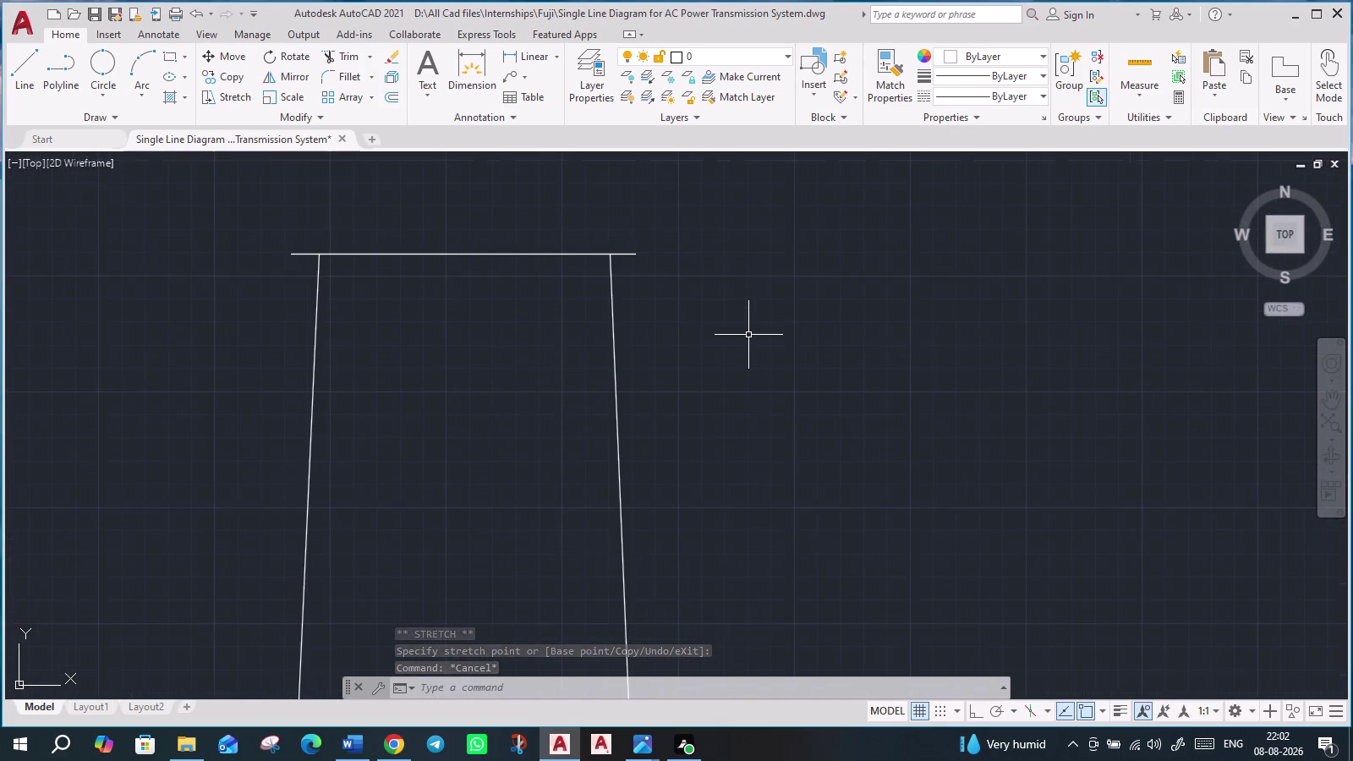
scroll(down, 3)
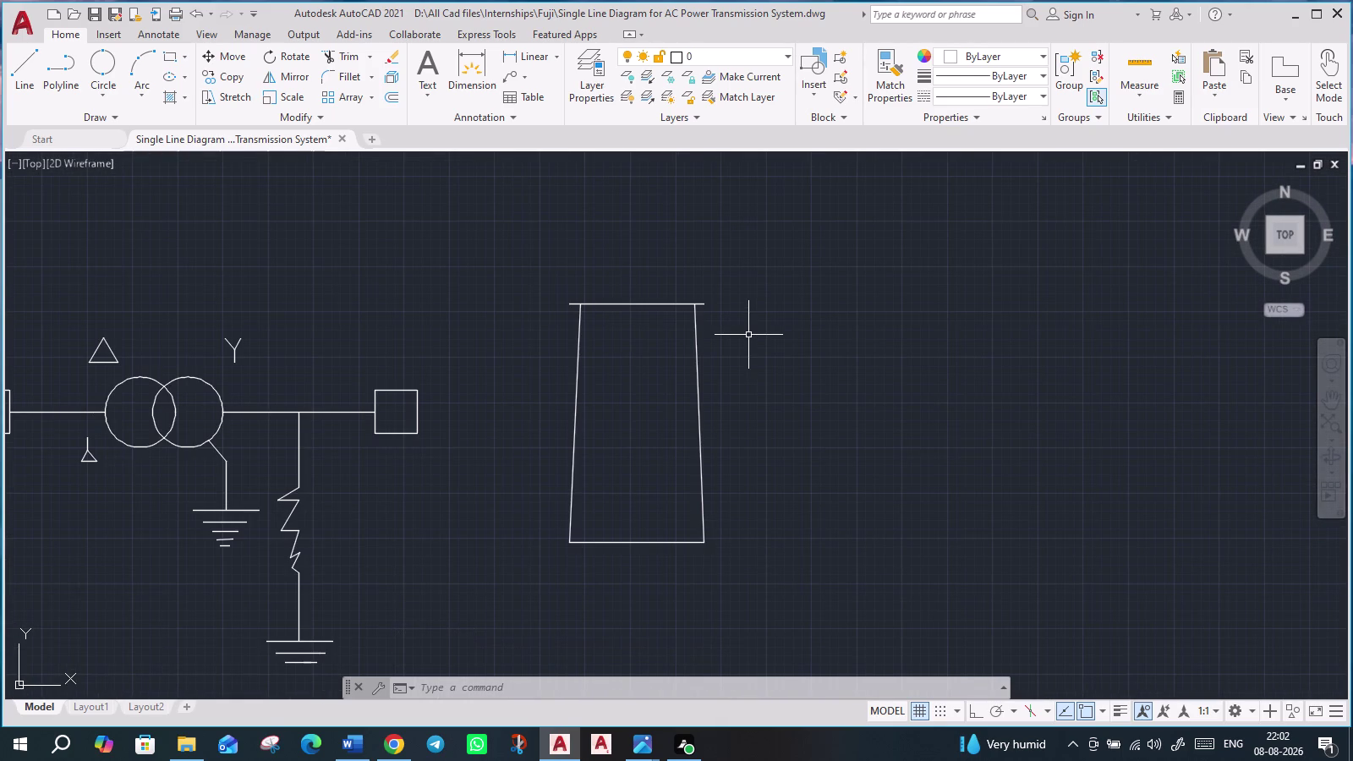